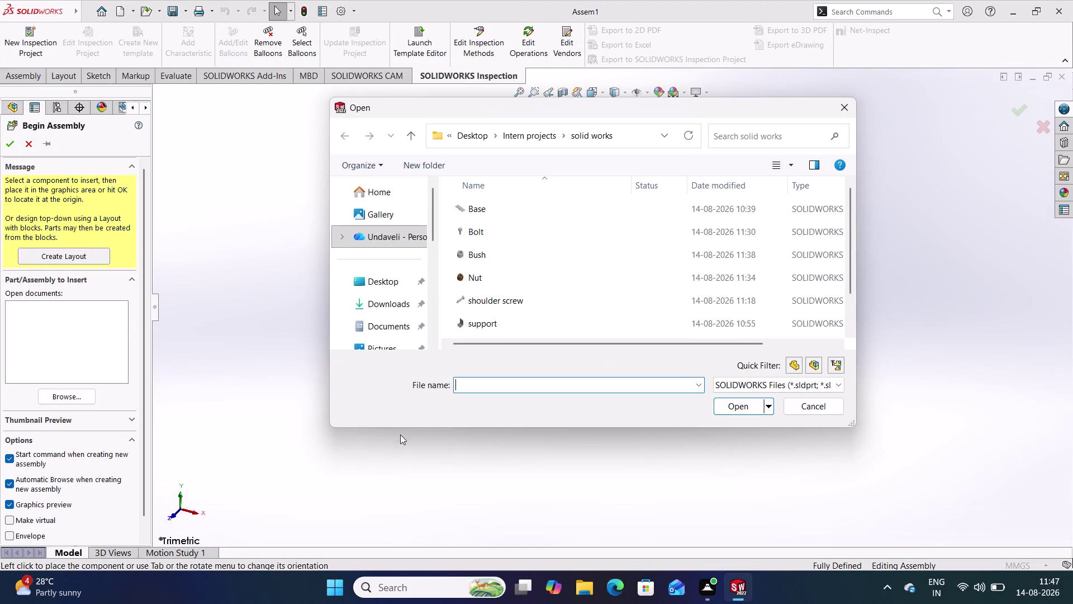
Insert Base.SLDPRT as the first component, fixed at the assembly origin.
click(505, 212)
click(737, 409)
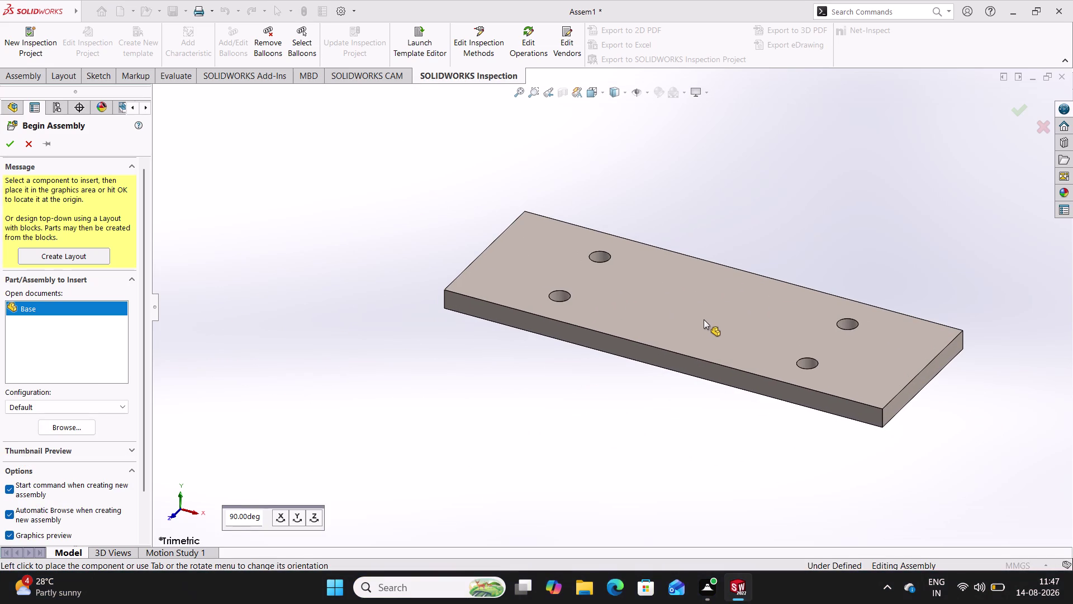
click(669, 308)
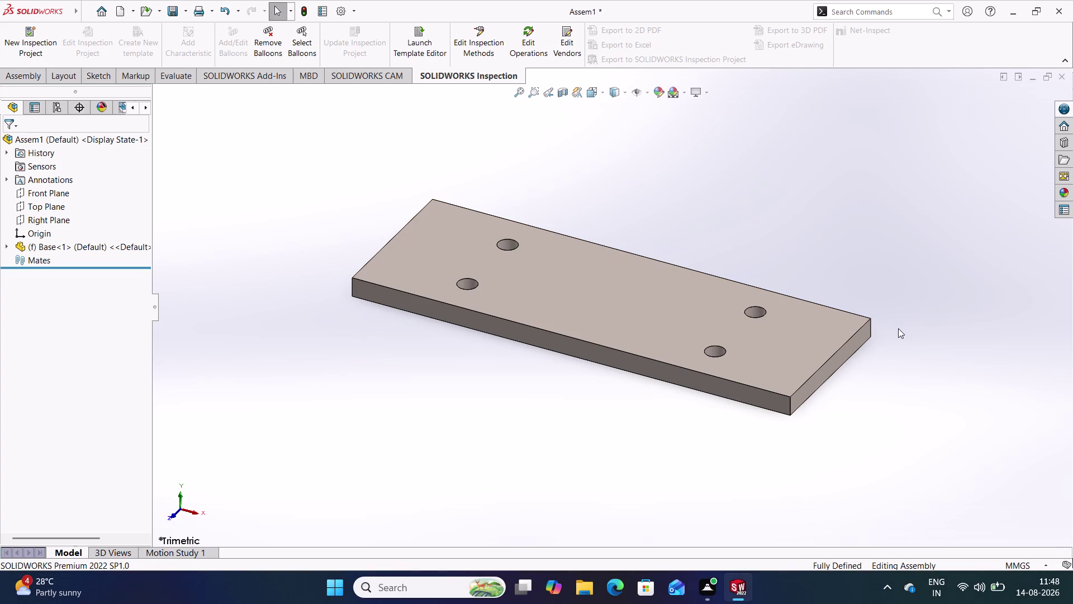
Change the Base plate from fixed to floating.
click(983, 526)
drag(1041, 119, 1008, 153)
right_click(538, 279)
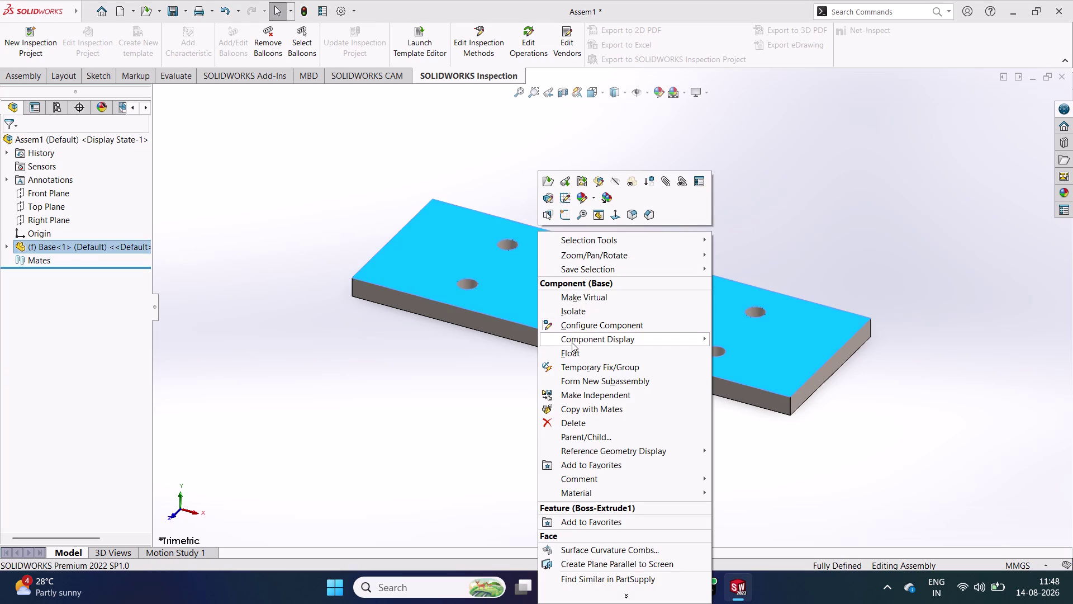
click(571, 352)
Orbit the plate to inspect it edge-on, face-on and from the side.
middle_drag(578, 310, 779, 253)
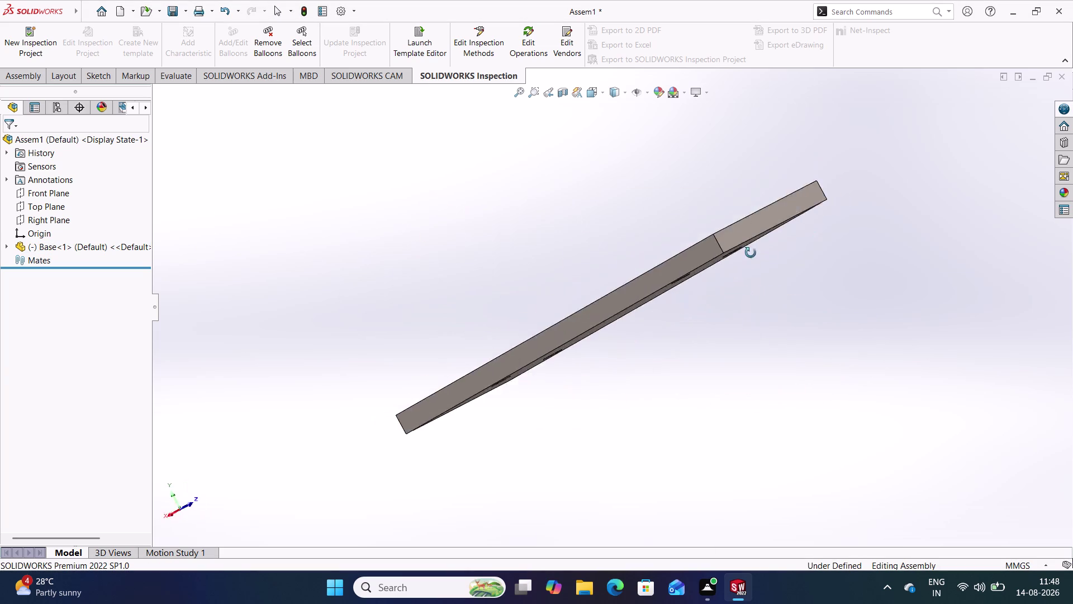
middle_drag(780, 253, 565, 291)
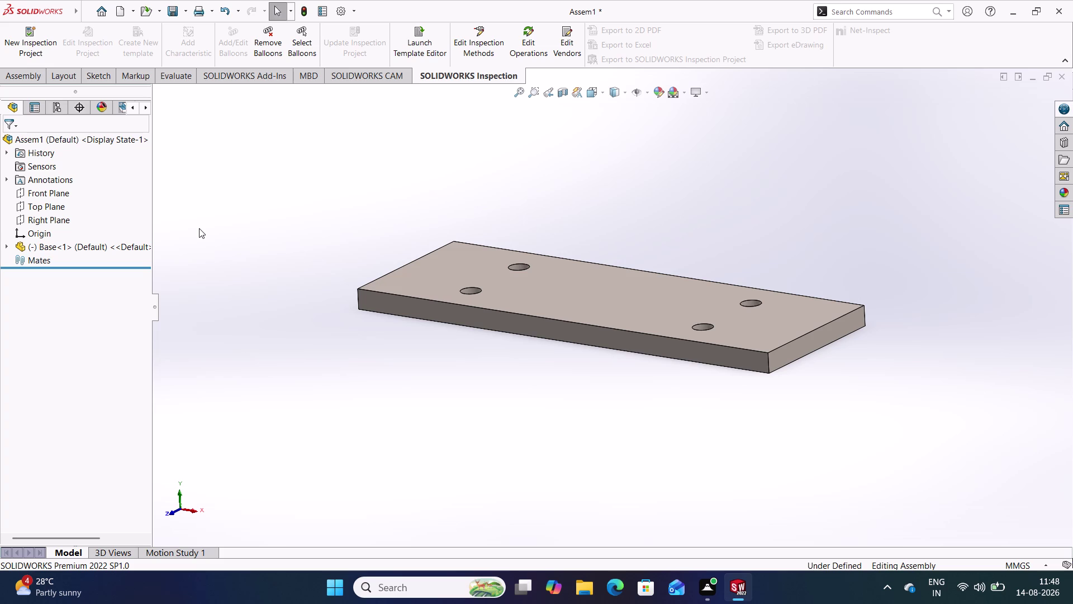
key(ctrl+7)
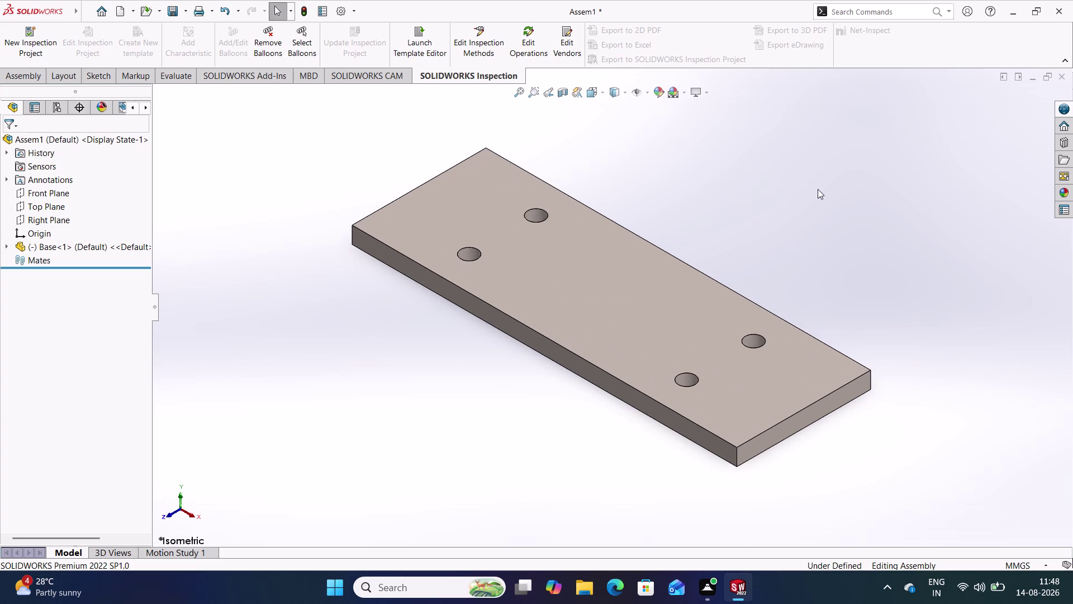
middle_drag(627, 323, 689, 33)
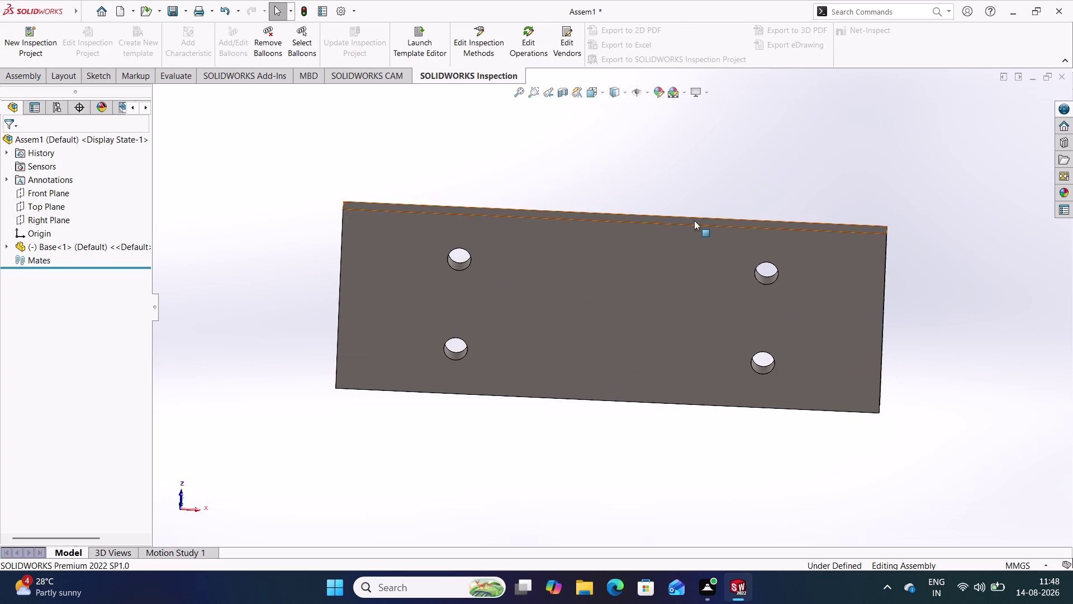
key(ctrl+7)
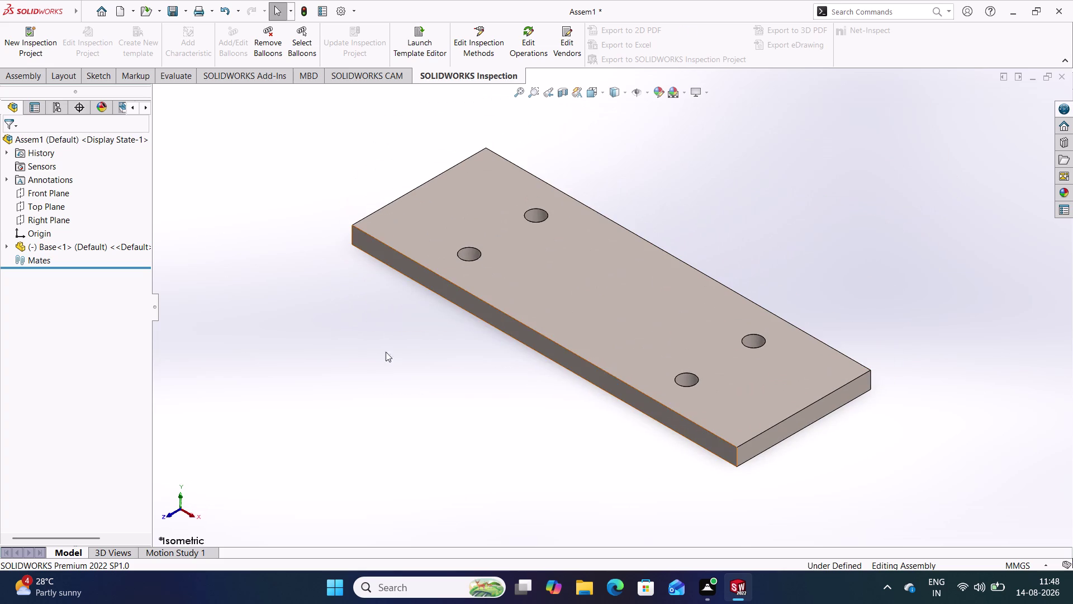
middle_drag(546, 297, 578, 270)
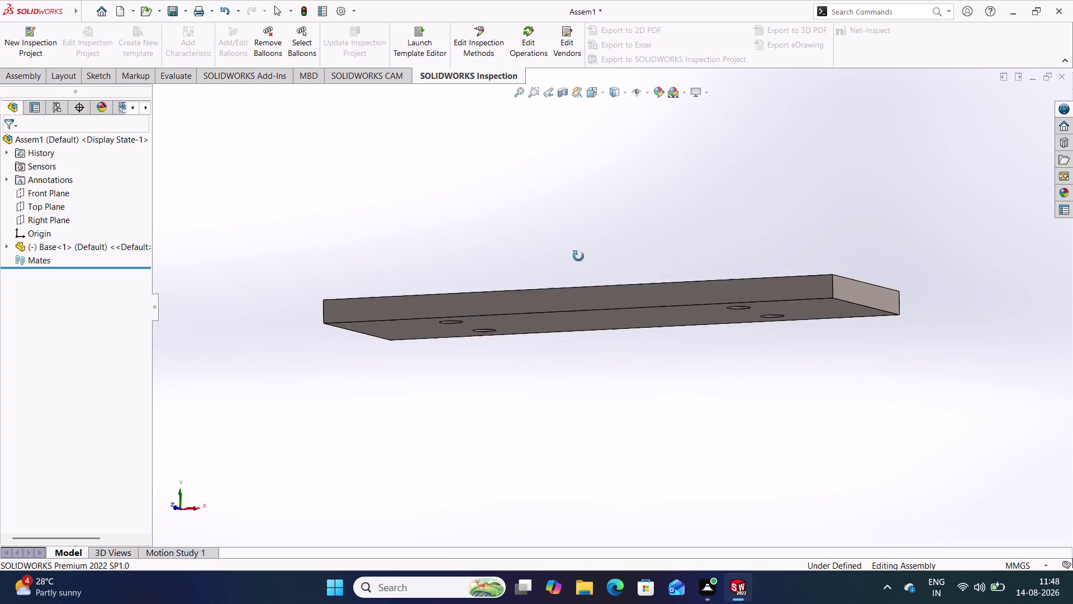
Drag the floating Base plate to a new spot and restore the isometric view.
middle_drag(579, 270, 499, 427)
middle_drag(590, 306, 620, 292)
drag(600, 305, 767, 248)
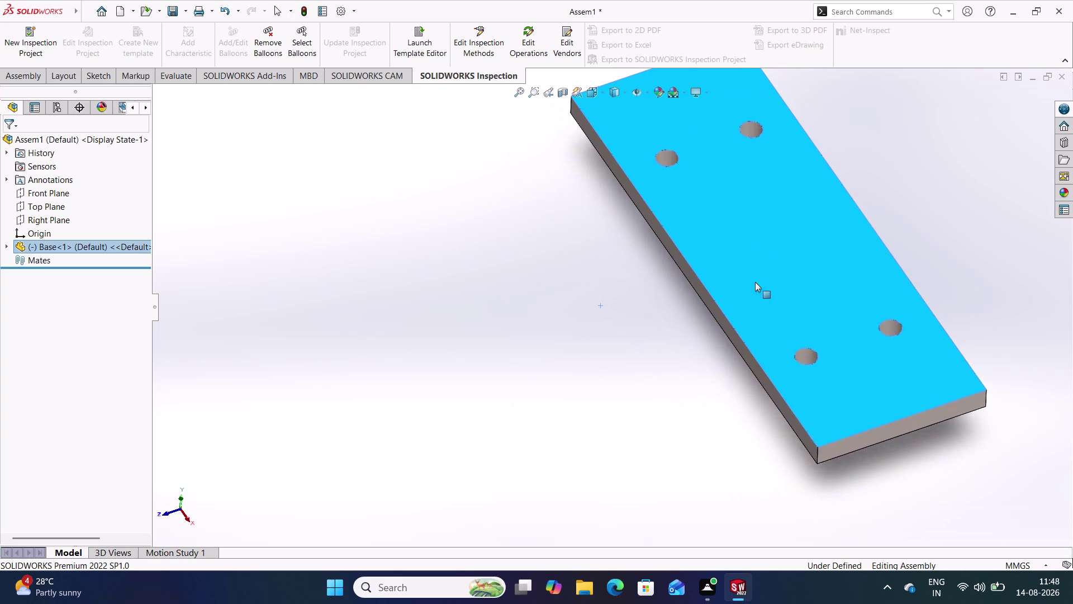
drag(767, 248, 747, 304)
click(453, 363)
key(ctrl+7)
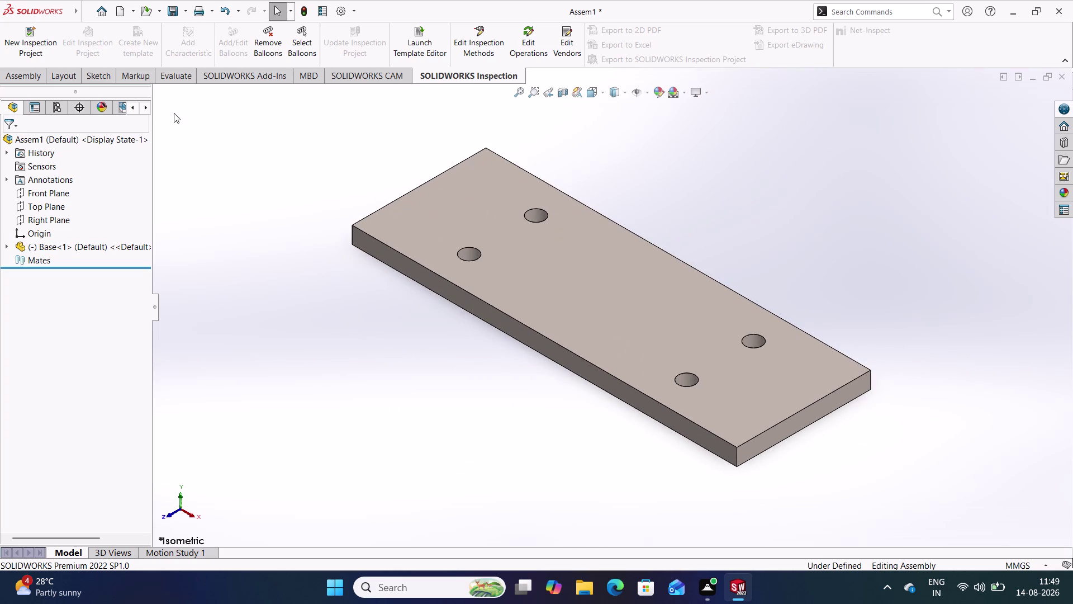
click(19, 77)
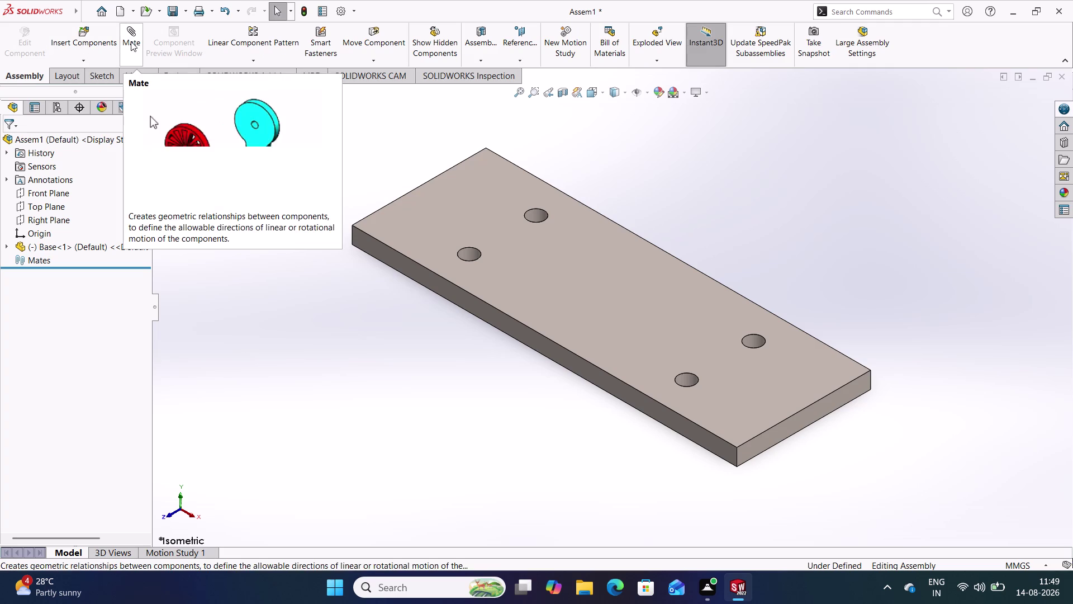
Mate the Base's Front Plane coincident with the assembly Front Plane.
click(130, 41)
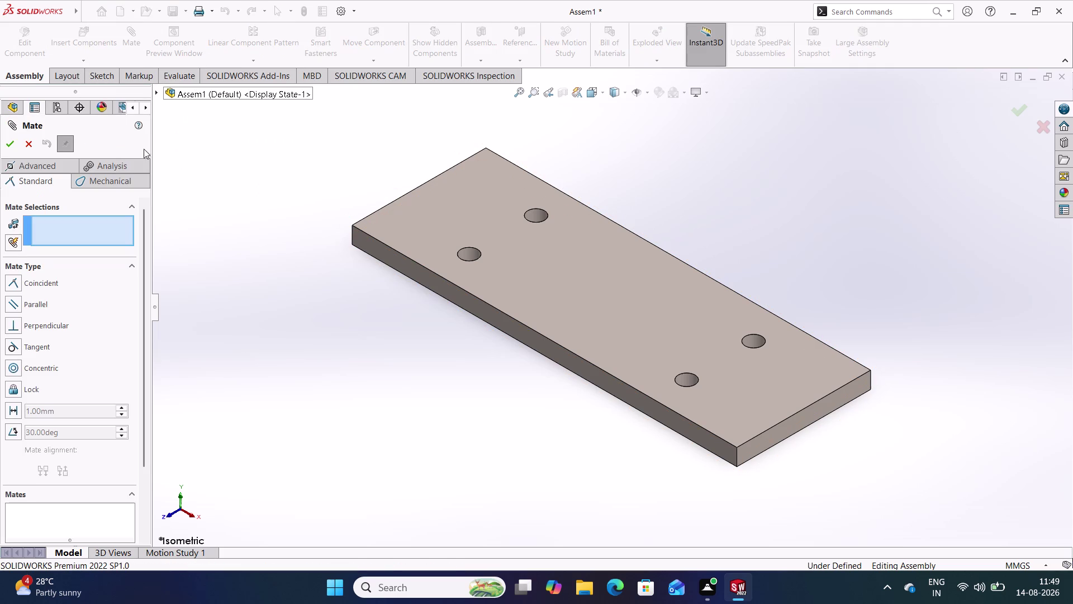
click(154, 90)
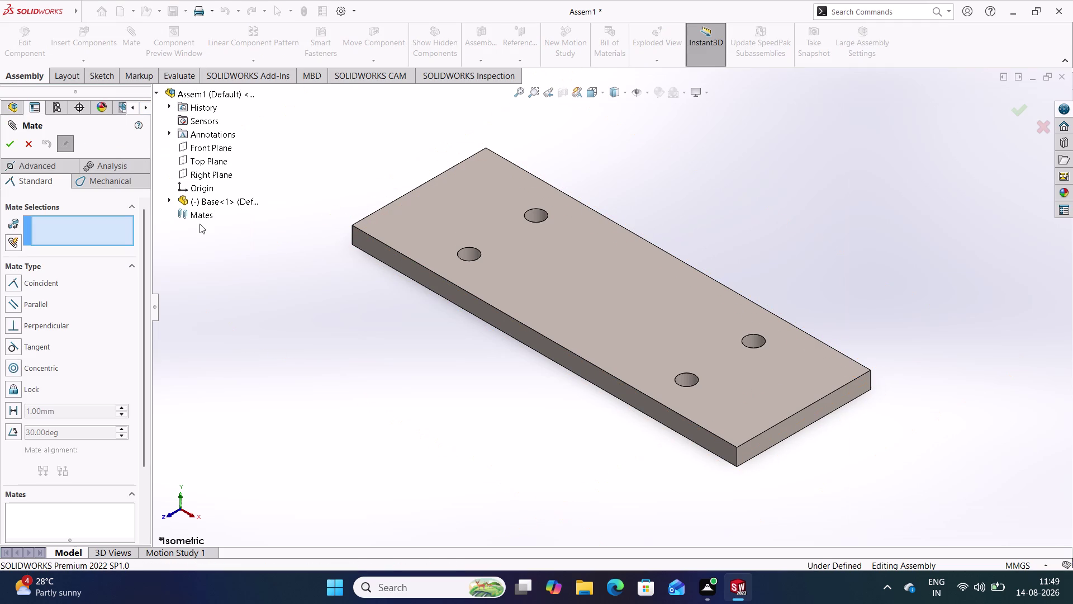
click(169, 199)
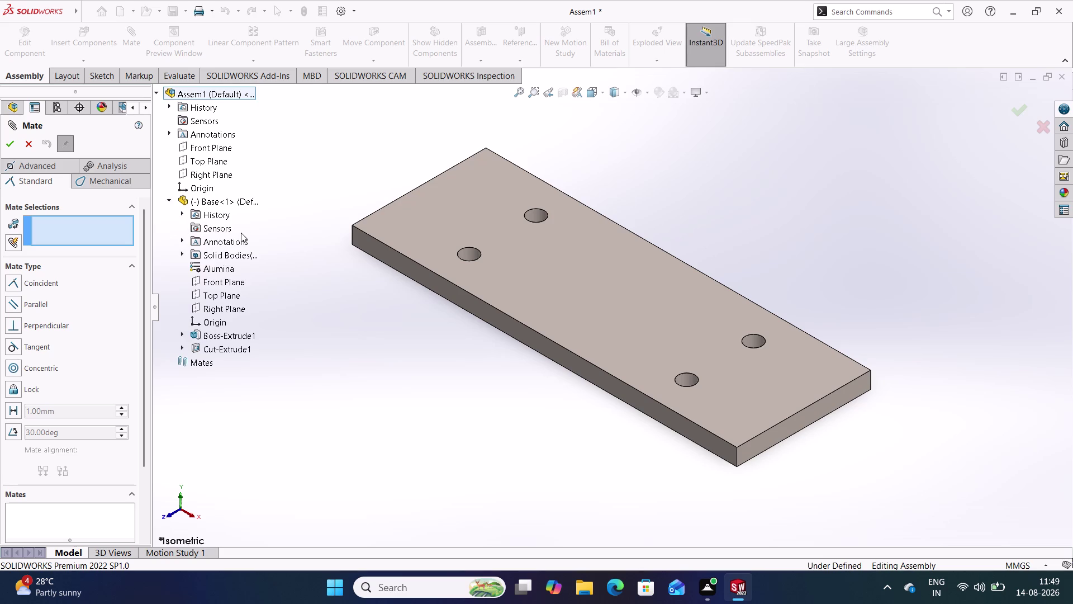
click(225, 279)
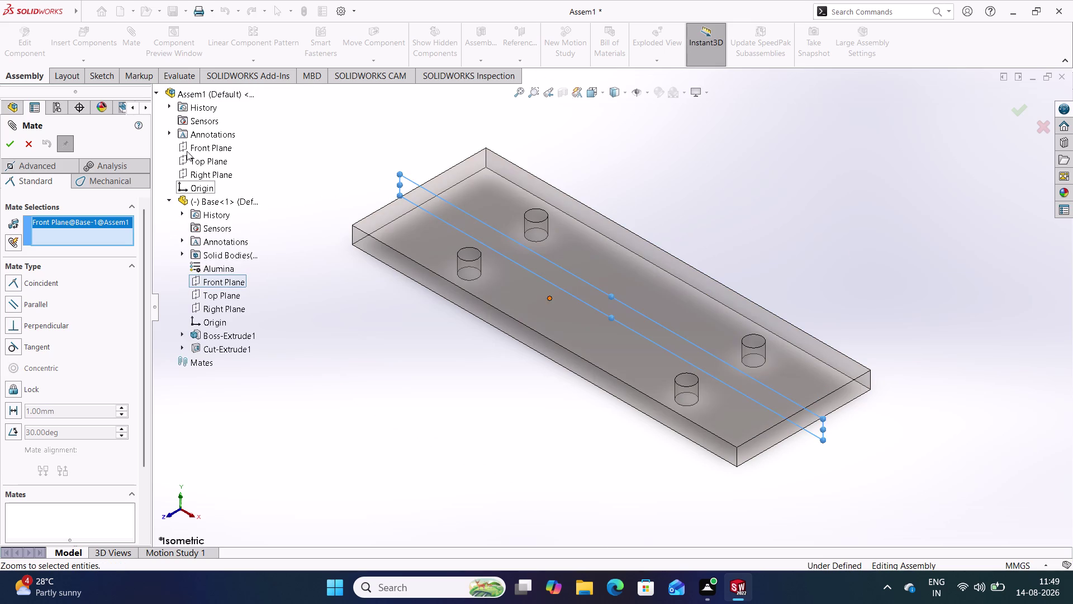
click(203, 147)
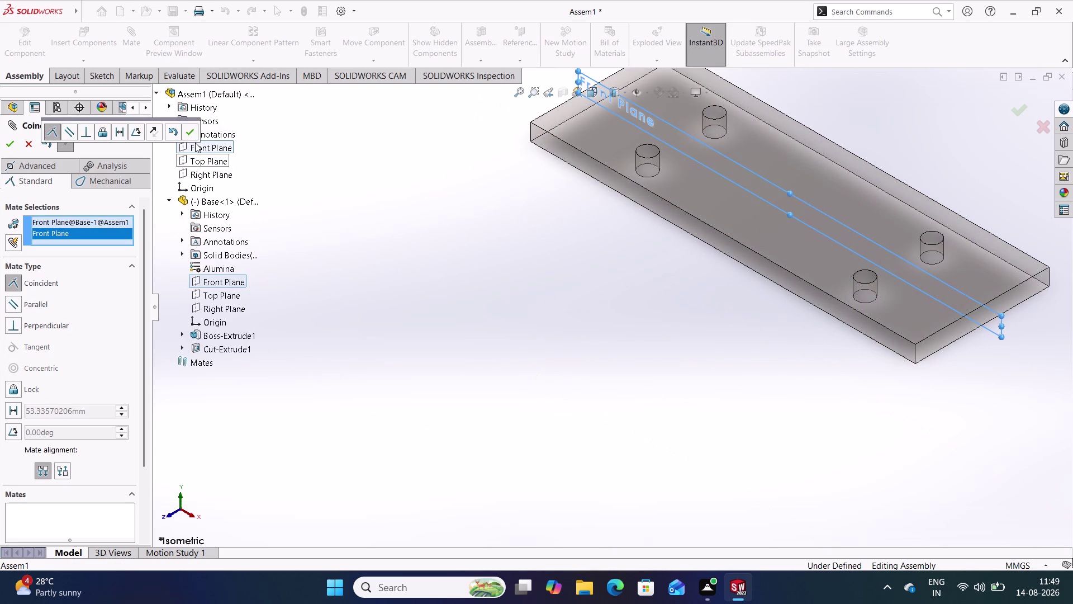
click(193, 135)
Mate the Base's Top Plane coincident with the assembly Top Plane.
click(212, 162)
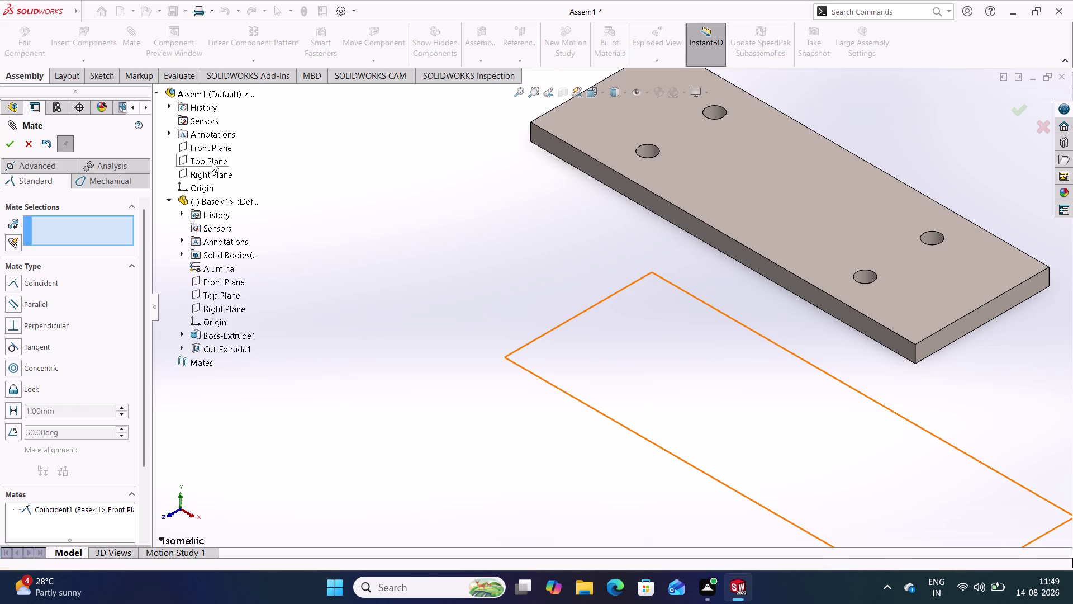
click(233, 295)
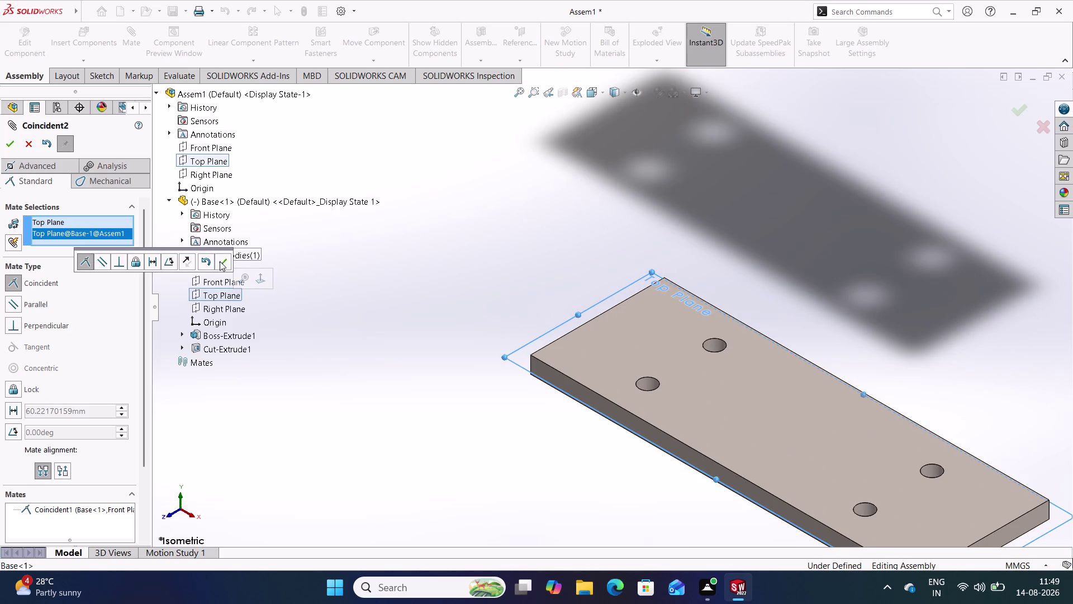
click(220, 260)
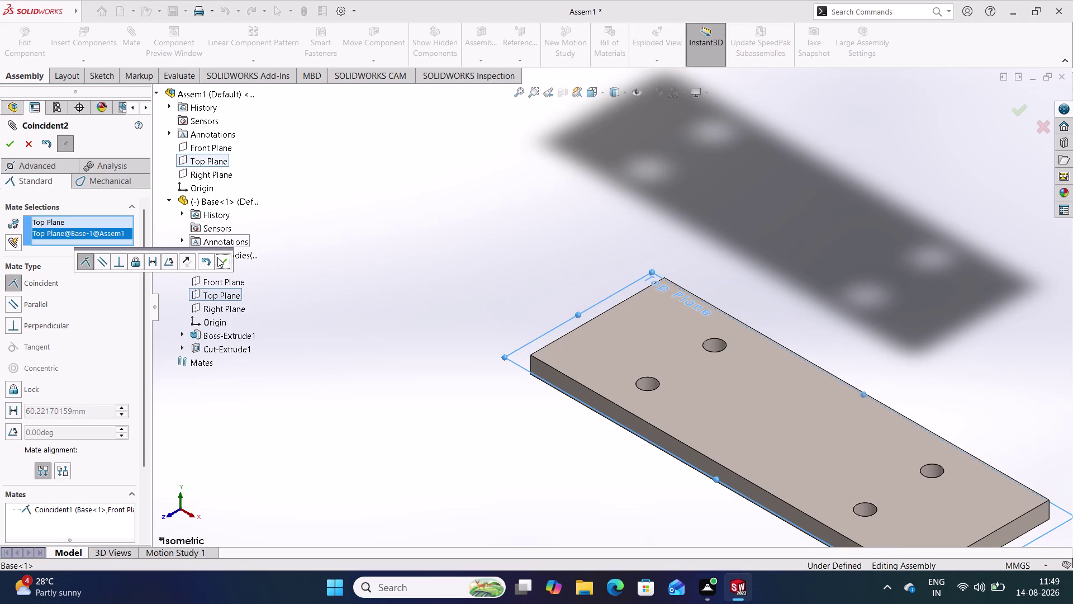
click(224, 256)
Mate the Base's Right Plane coincident with the assembly Right Plane.
click(202, 175)
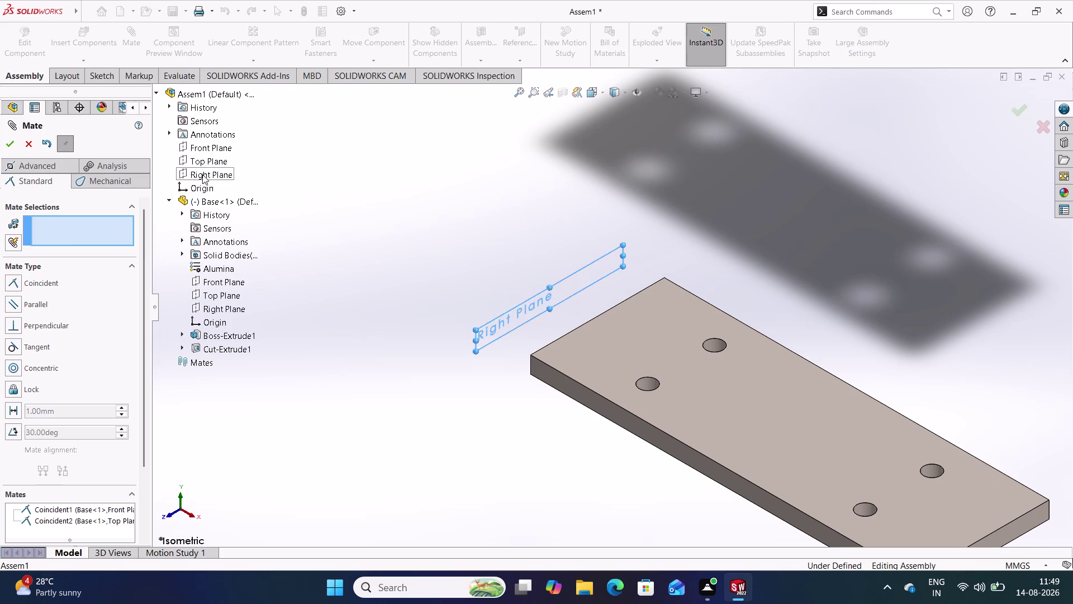
click(230, 303)
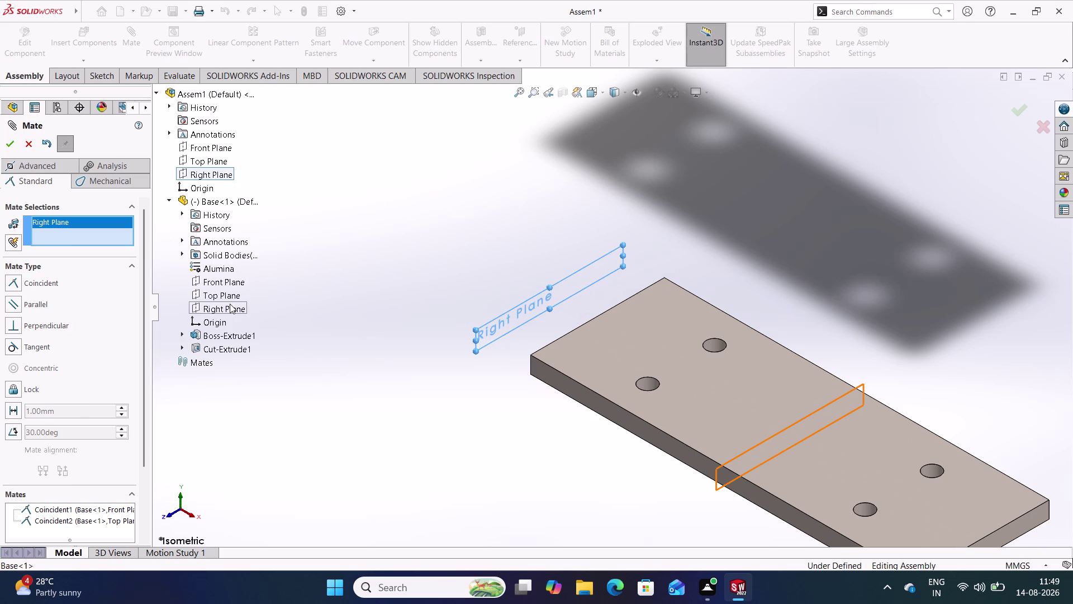
click(216, 271)
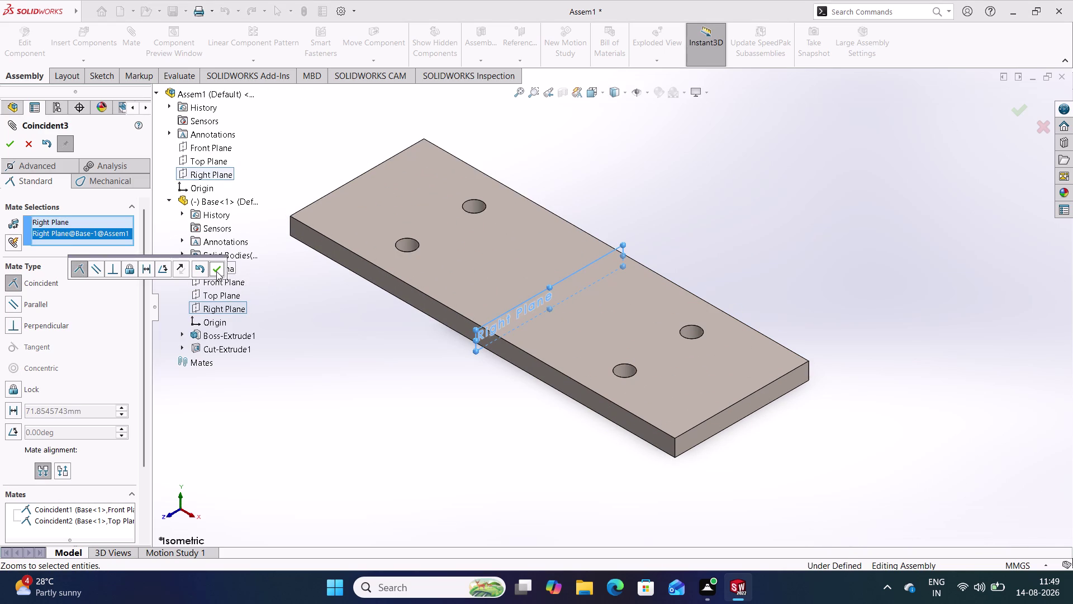
click(212, 271)
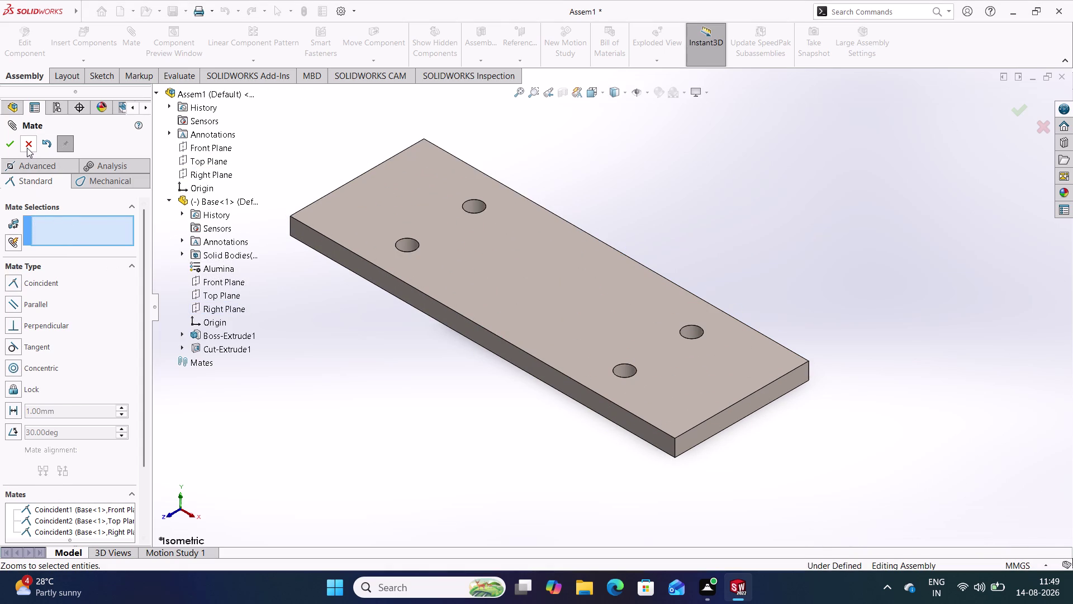
click(27, 147)
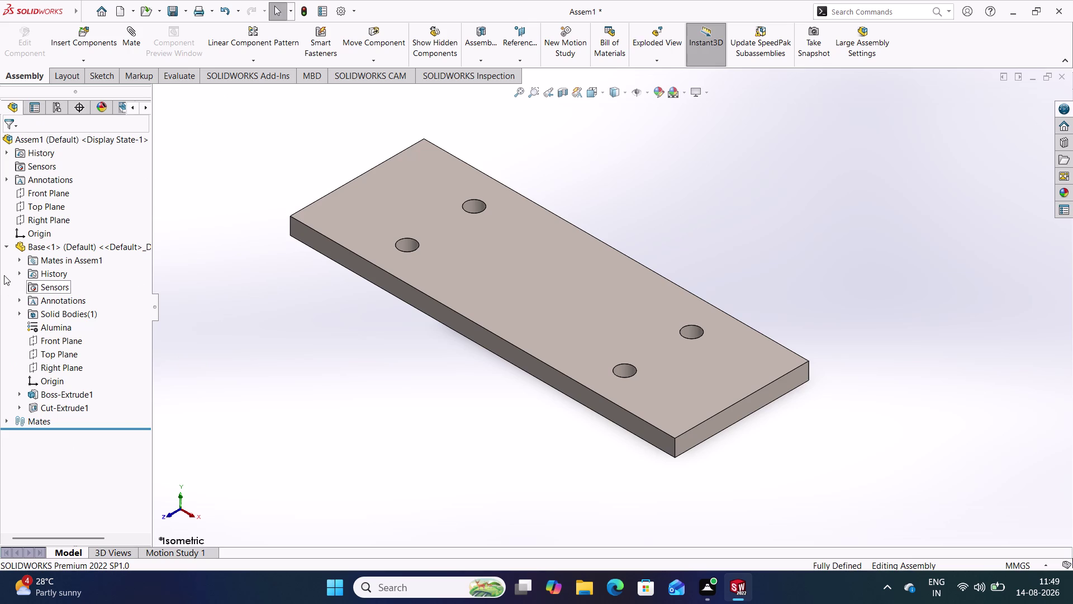
click(5, 244)
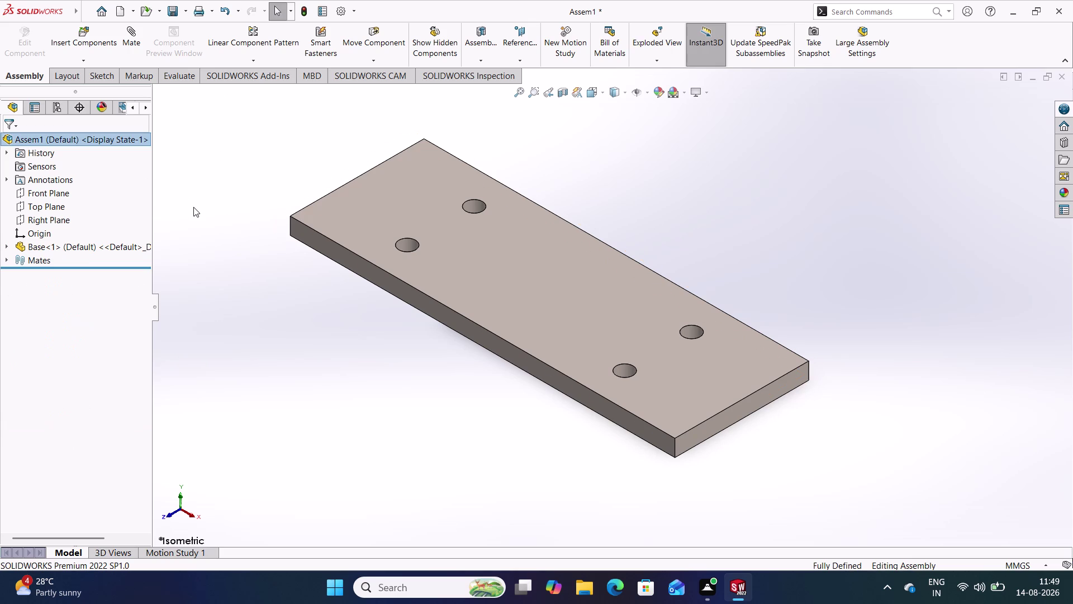
Insert the support bracket part, reoriented, beside the Base plate.
click(76, 39)
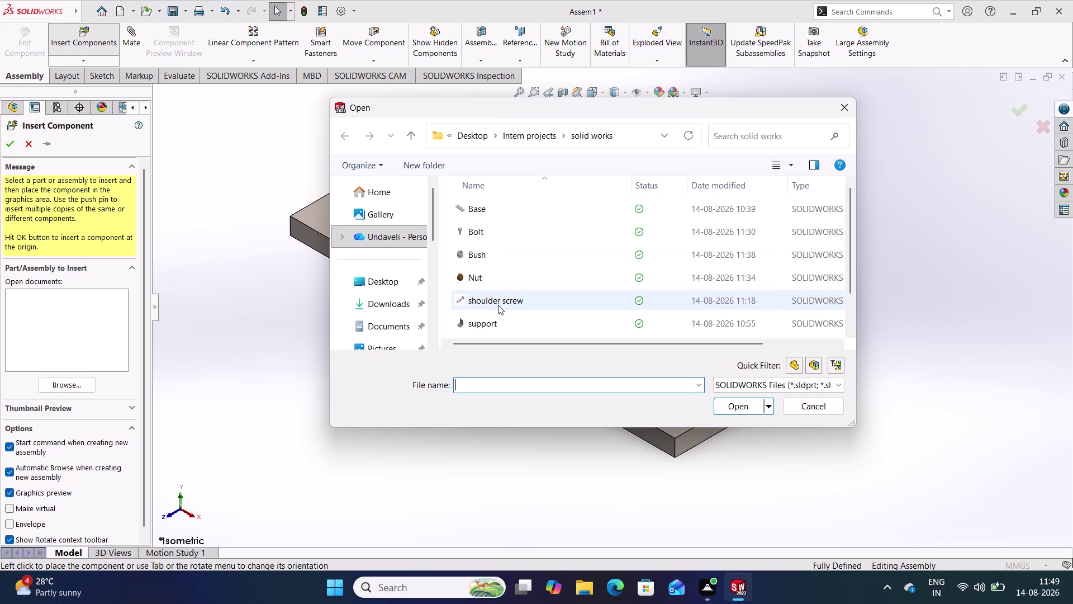
click(493, 320)
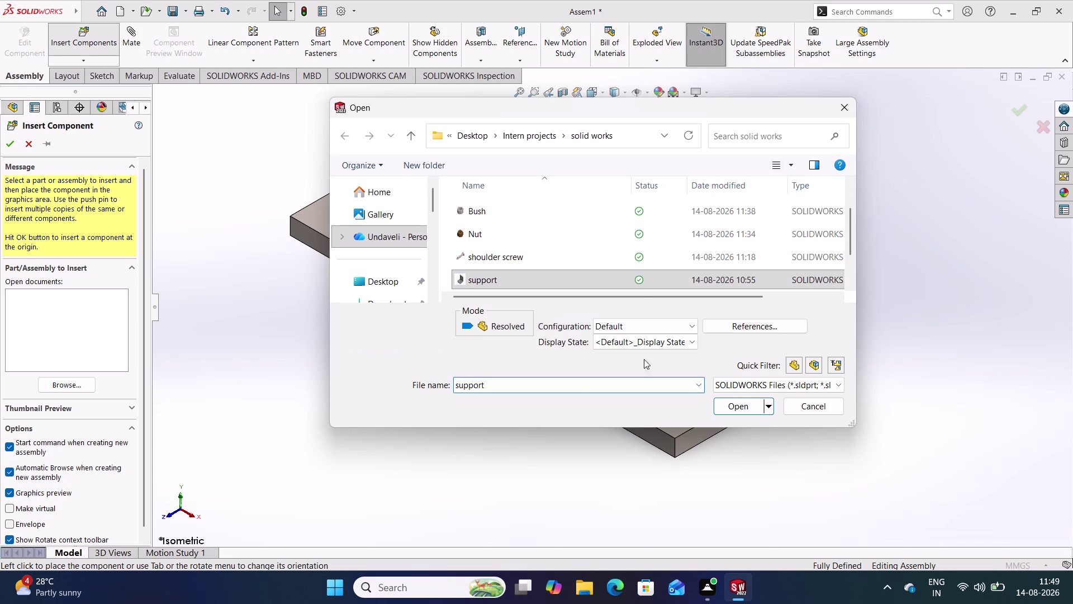
click(727, 404)
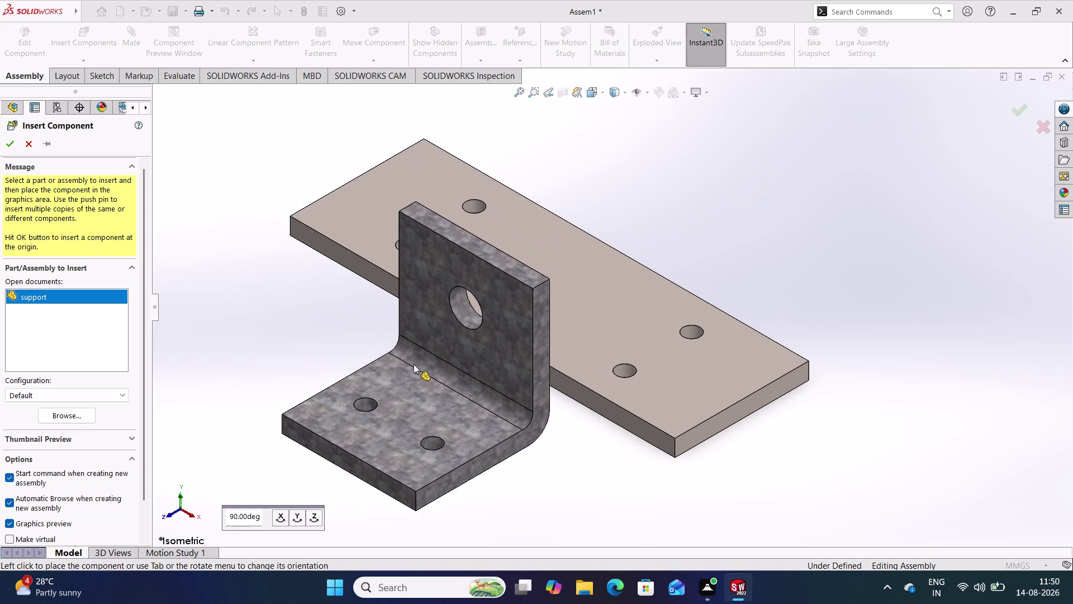
click(297, 516)
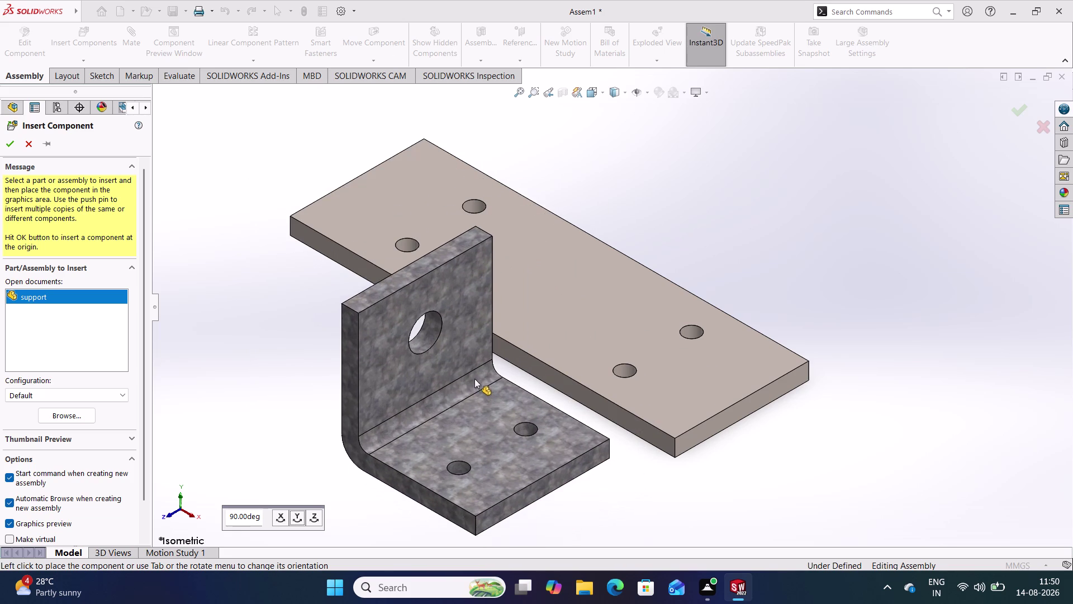
click(470, 370)
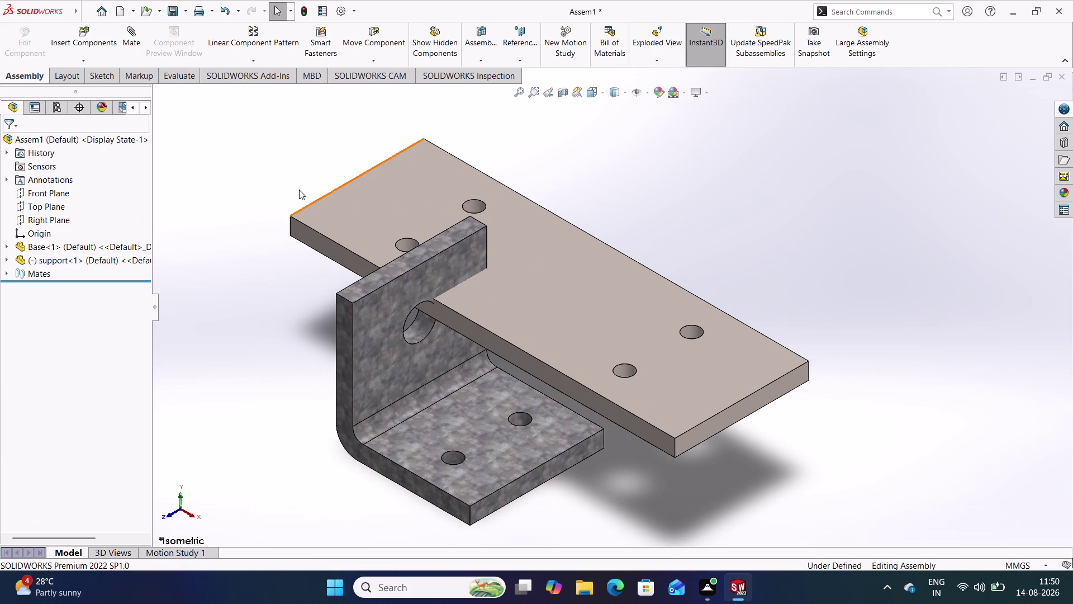
Drag the support bracket up over one end of the Base plate.
click(238, 147)
drag(398, 376, 394, 356)
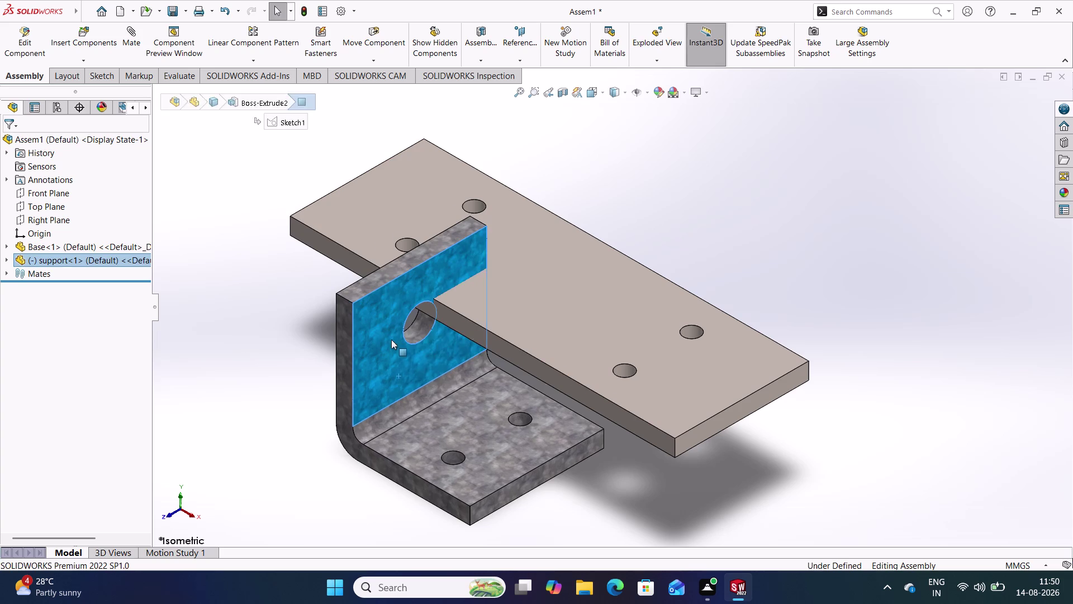
drag(394, 356, 329, 375)
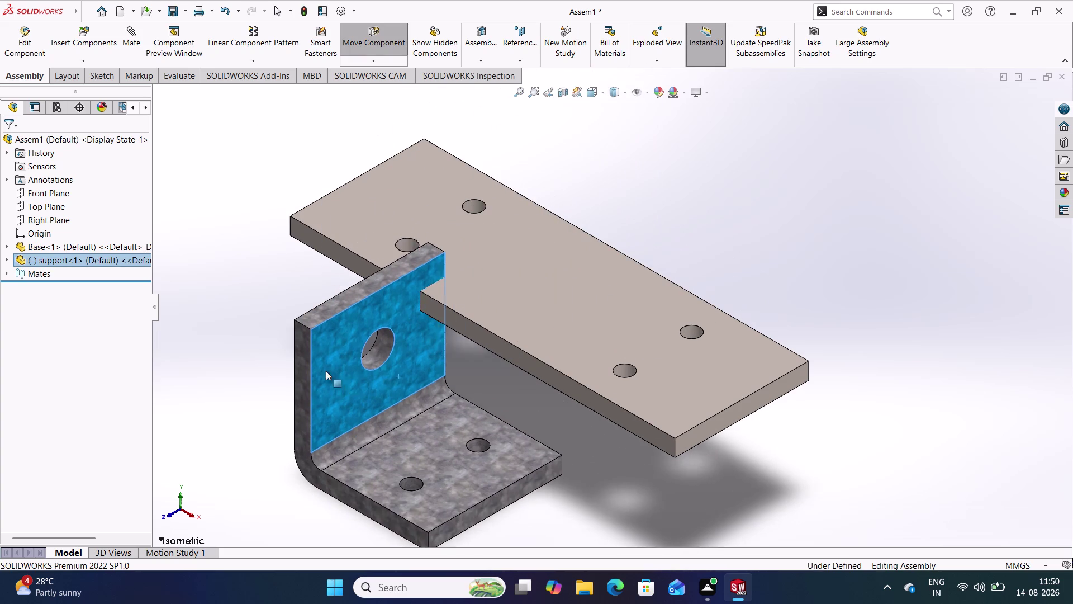
drag(330, 375, 258, 308)
drag(430, 377, 428, 386)
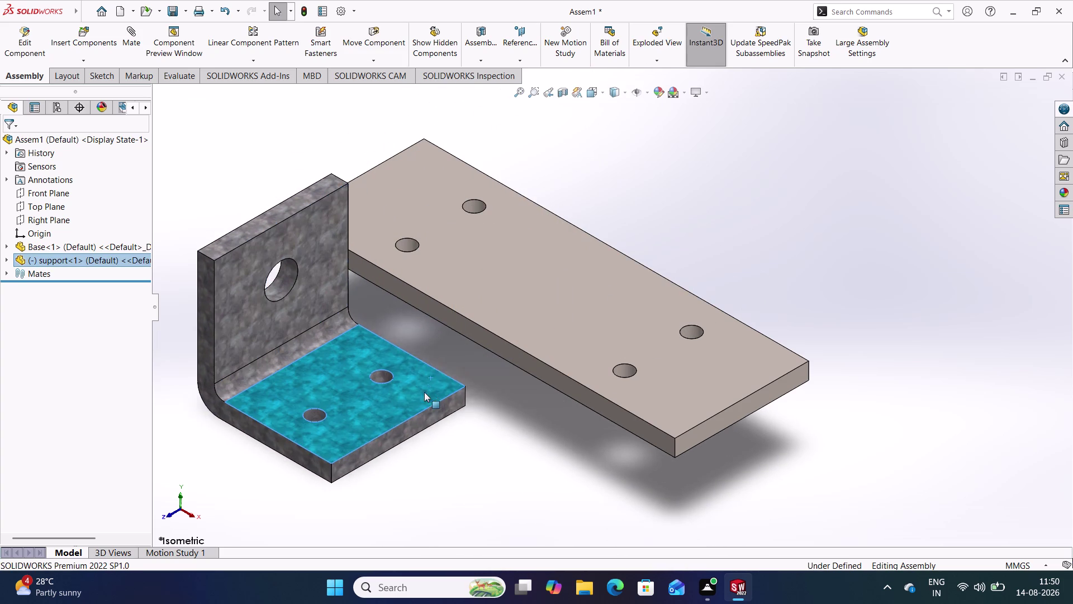
drag(428, 385, 425, 271)
click(437, 400)
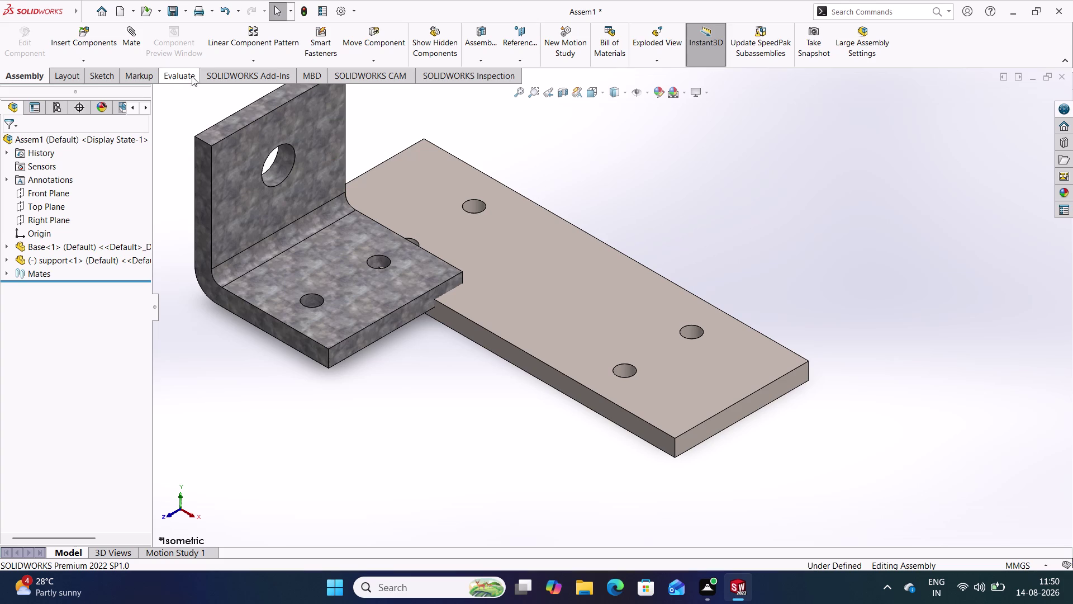
click(139, 44)
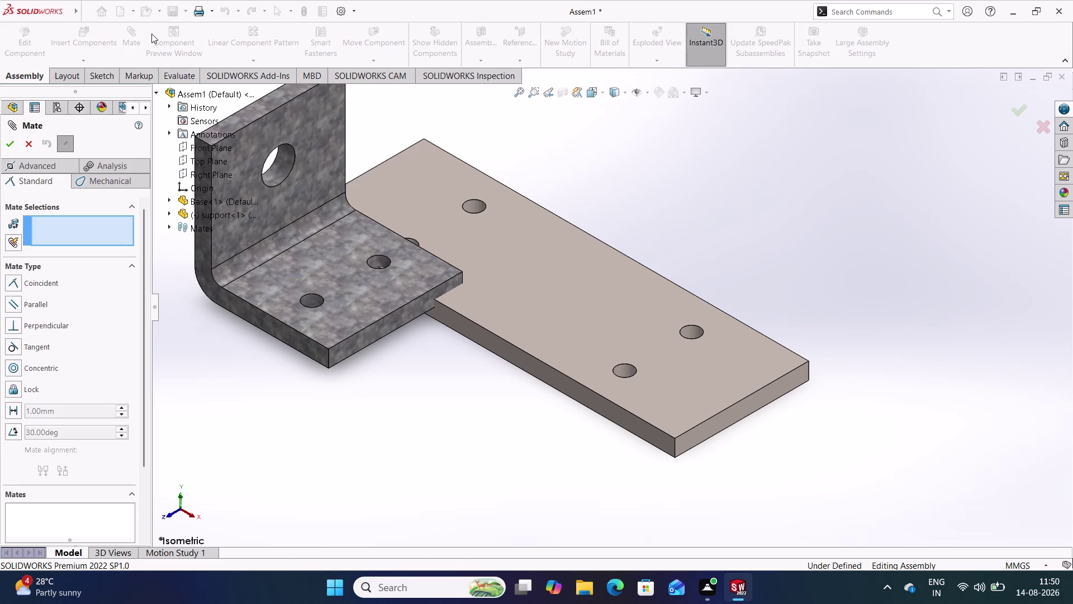
Add two concentric mates between the bracket holes and the base plate holes.
click(376, 258)
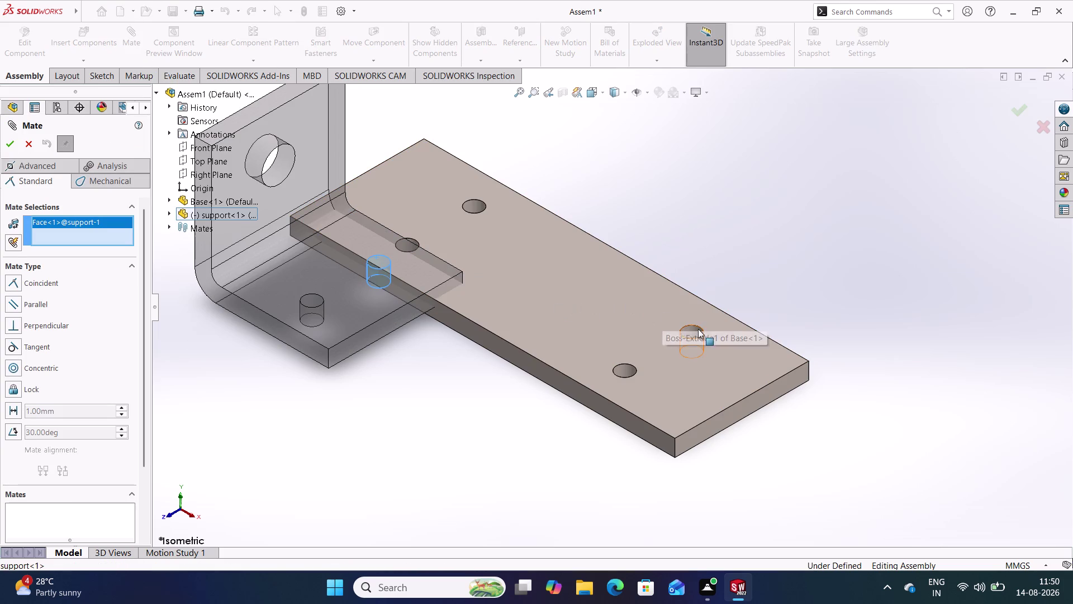
click(698, 332)
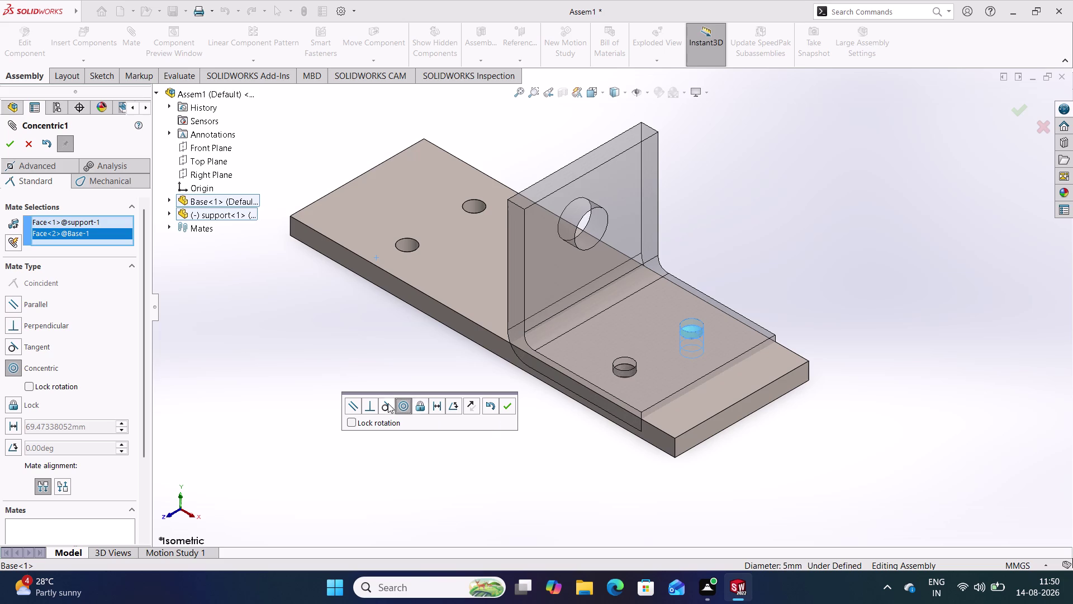
click(506, 407)
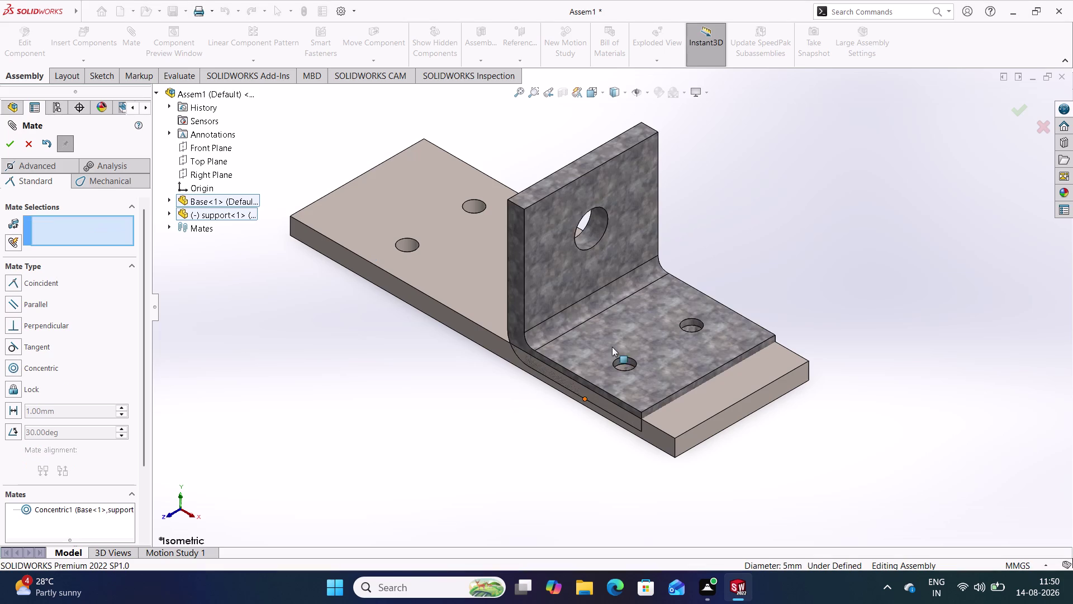
drag(543, 303, 487, 177)
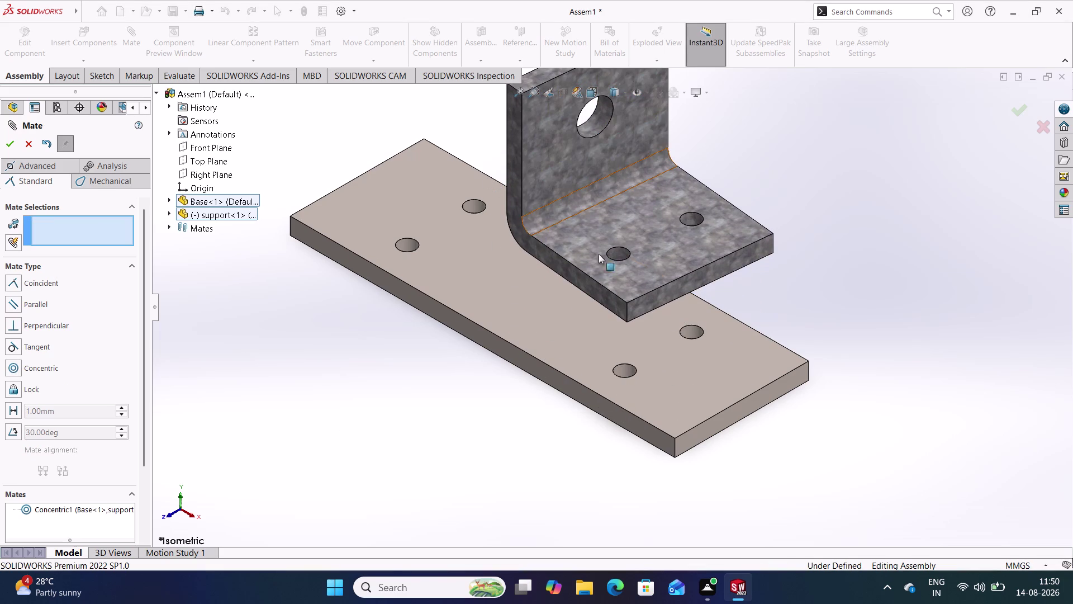
click(620, 257)
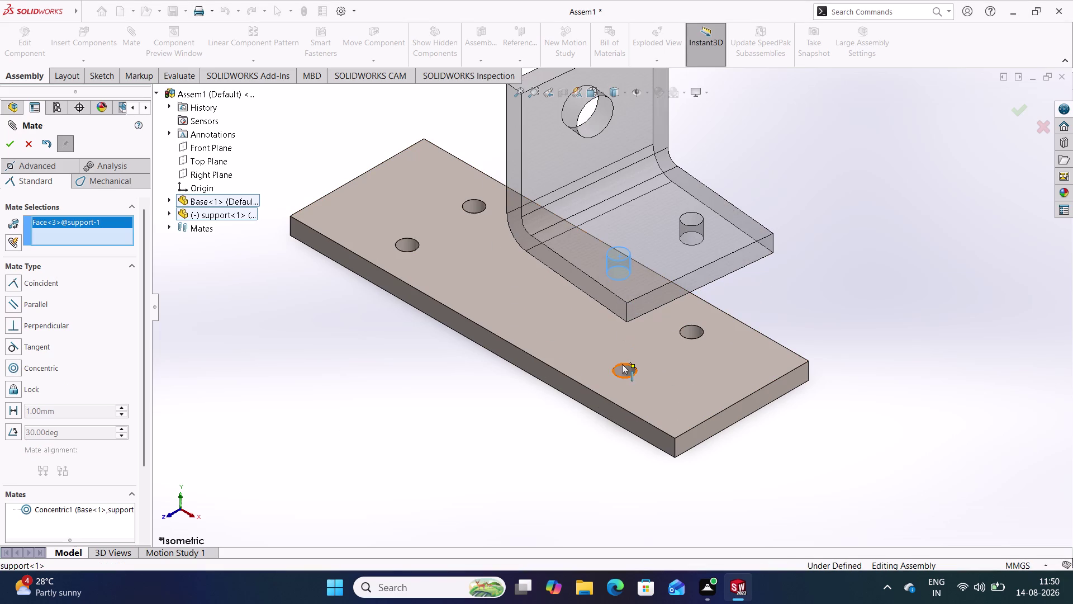
click(624, 371)
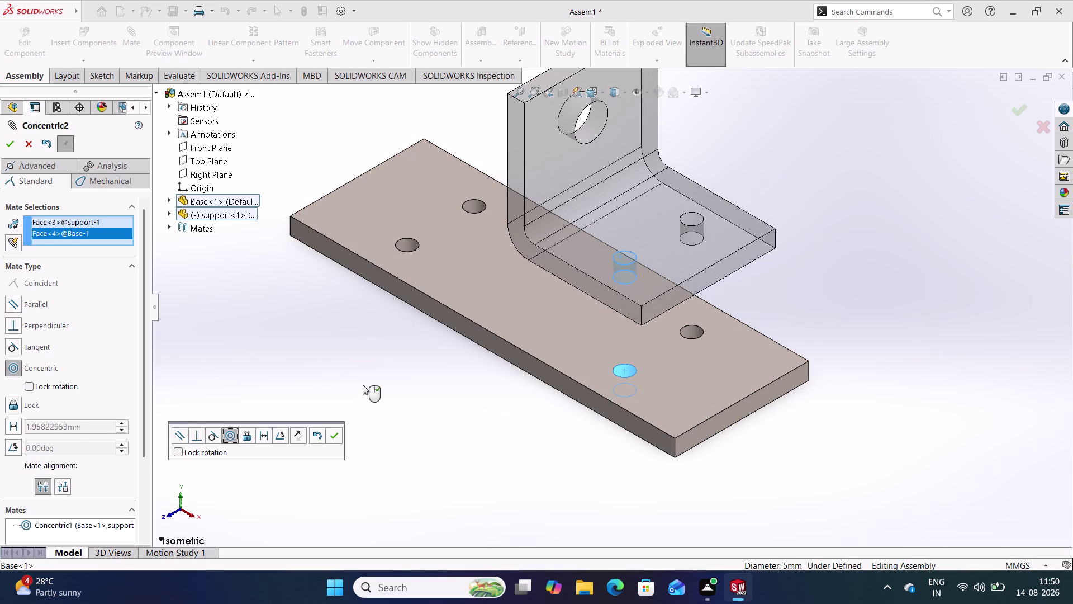
click(336, 433)
click(405, 408)
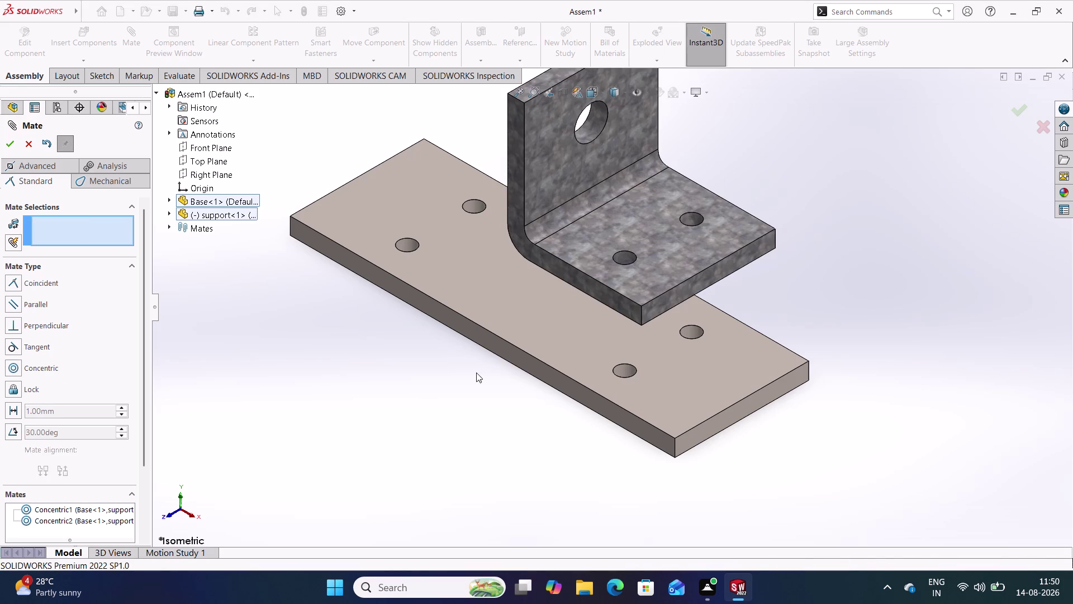
Mate the bracket's bottom face coincident with the base plate's top face.
middle_drag(476, 372, 539, 203)
click(580, 298)
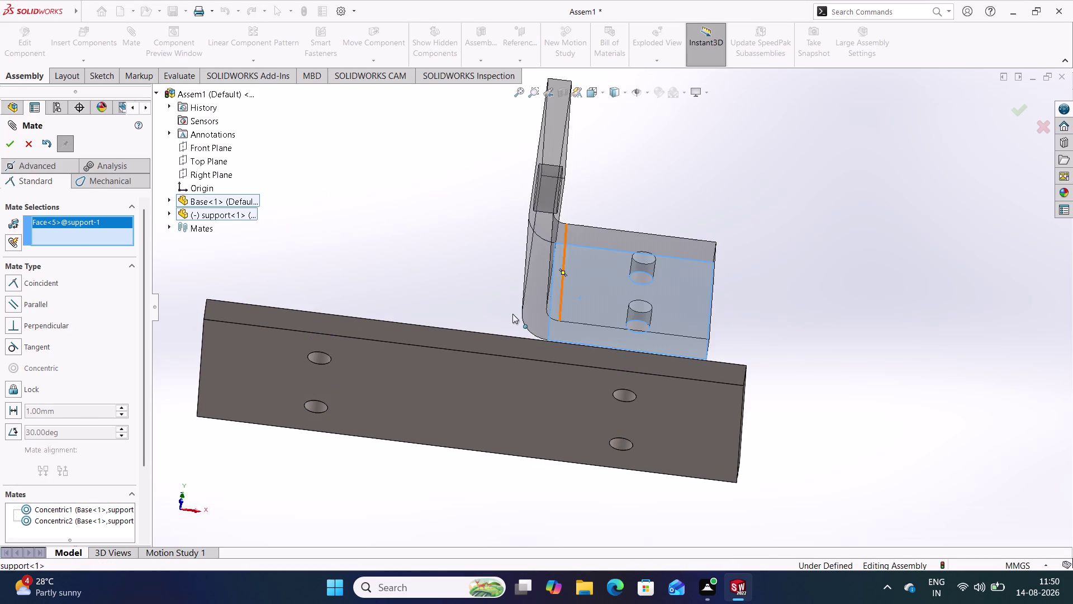
middle_drag(460, 253, 427, 421)
scroll(down, 3)
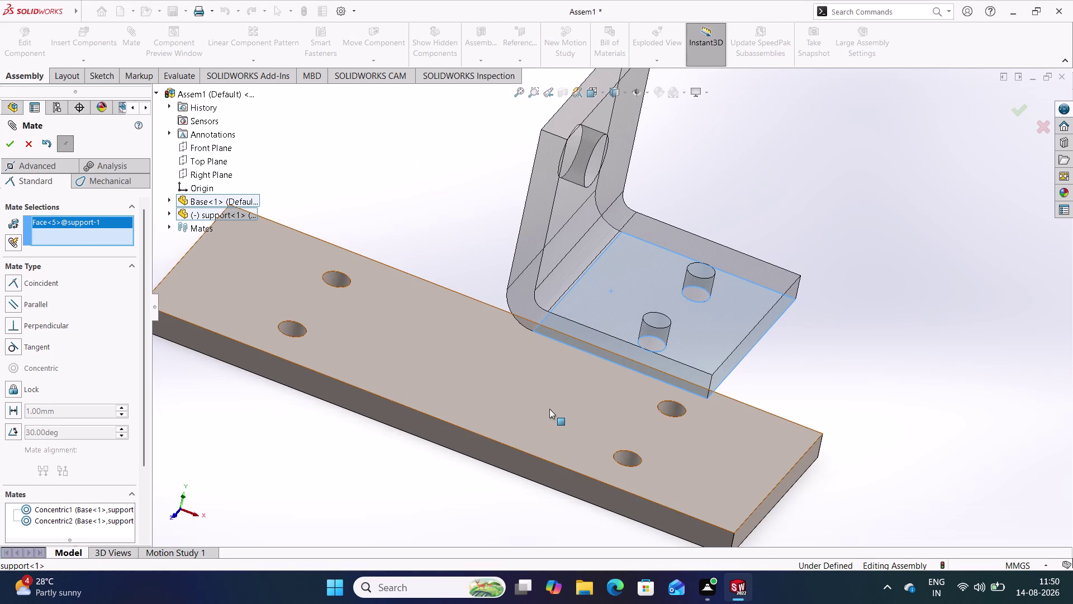
click(579, 410)
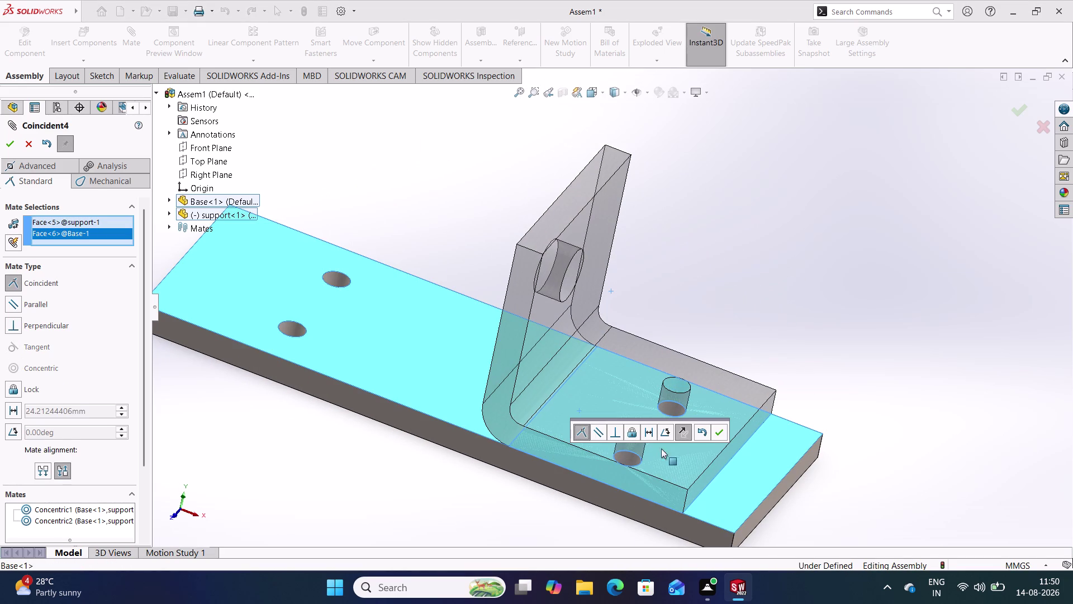
click(721, 433)
middle_drag(443, 465, 424, 484)
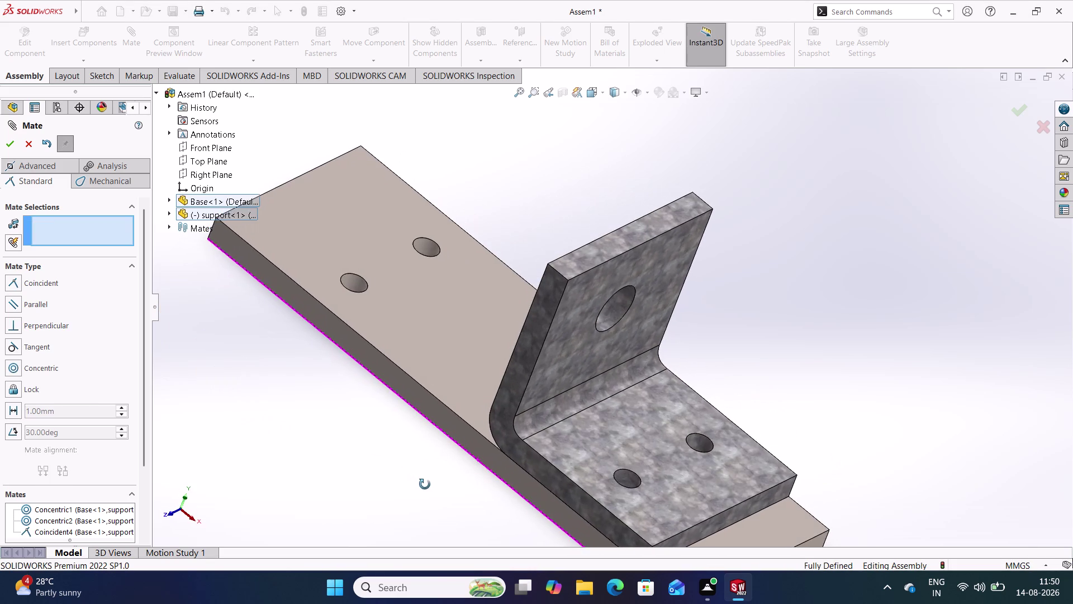
middle_drag(425, 484, 425, 483)
scroll(up, 3)
middle_drag(480, 467, 514, 484)
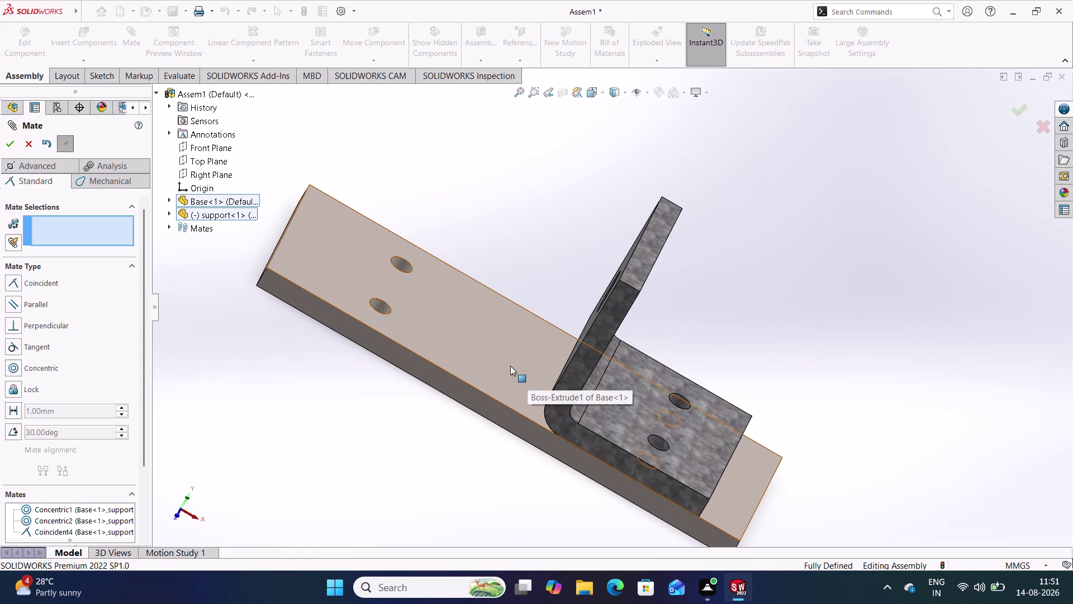
click(215, 281)
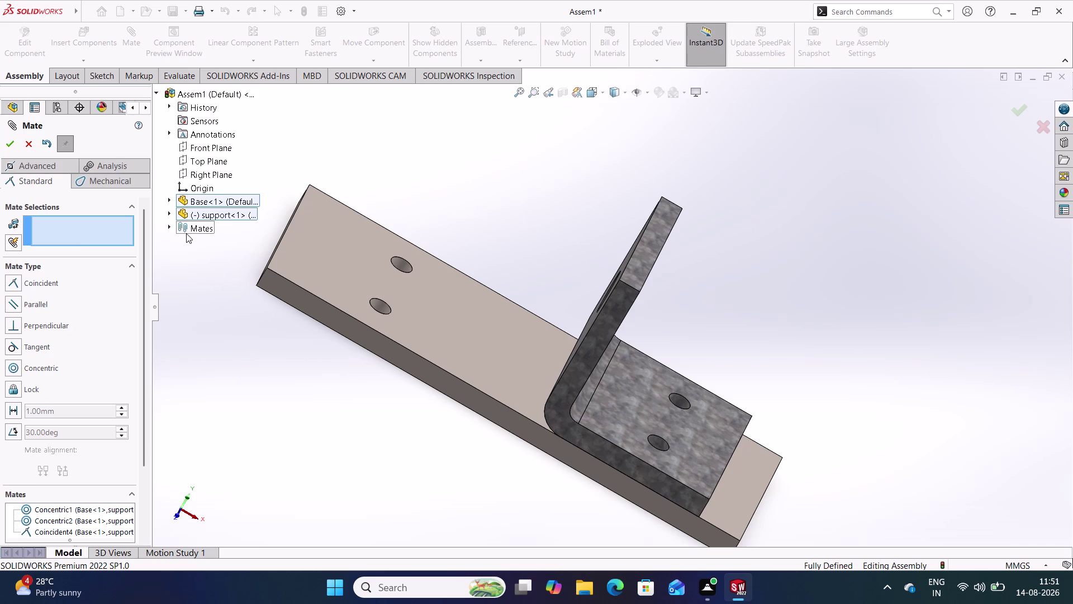
click(26, 147)
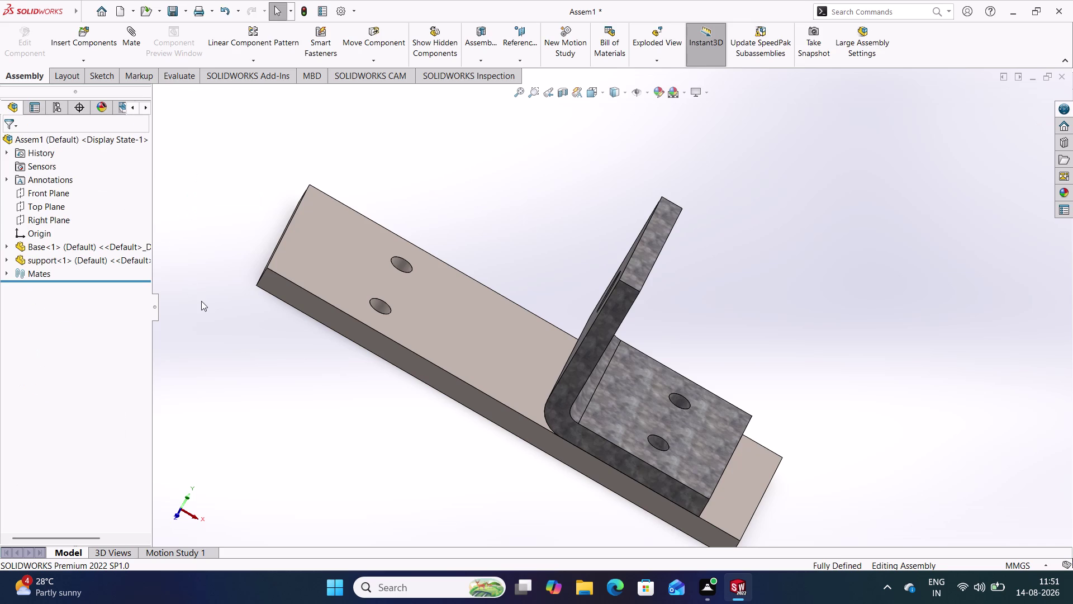
Mirror support<1> about the Right Plane to create MirrorComponent1.
click(201, 301)
middle_drag(297, 374, 262, 364)
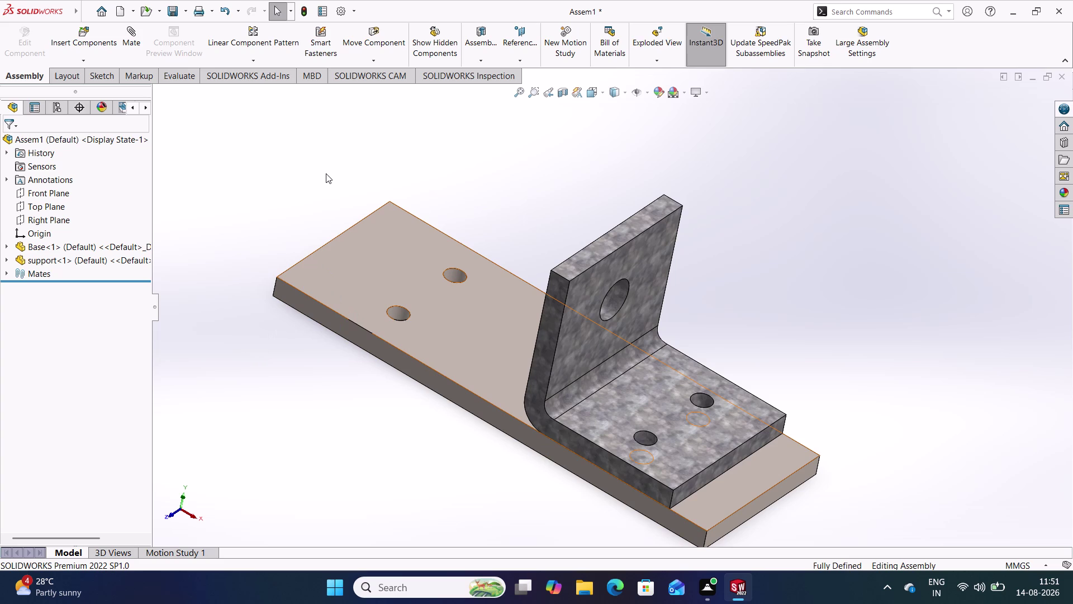
click(253, 63)
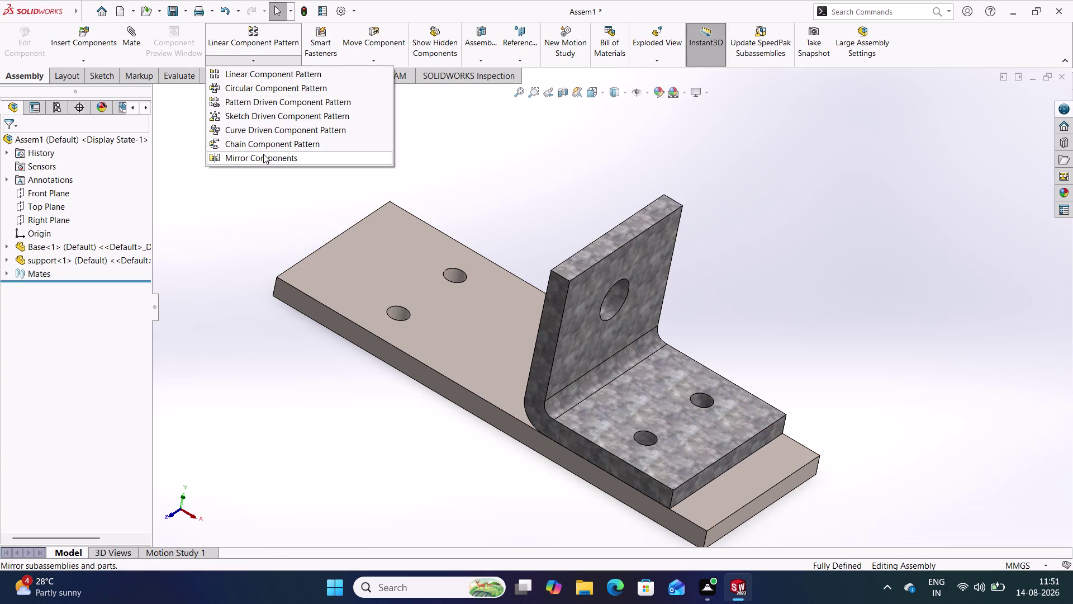
click(264, 157)
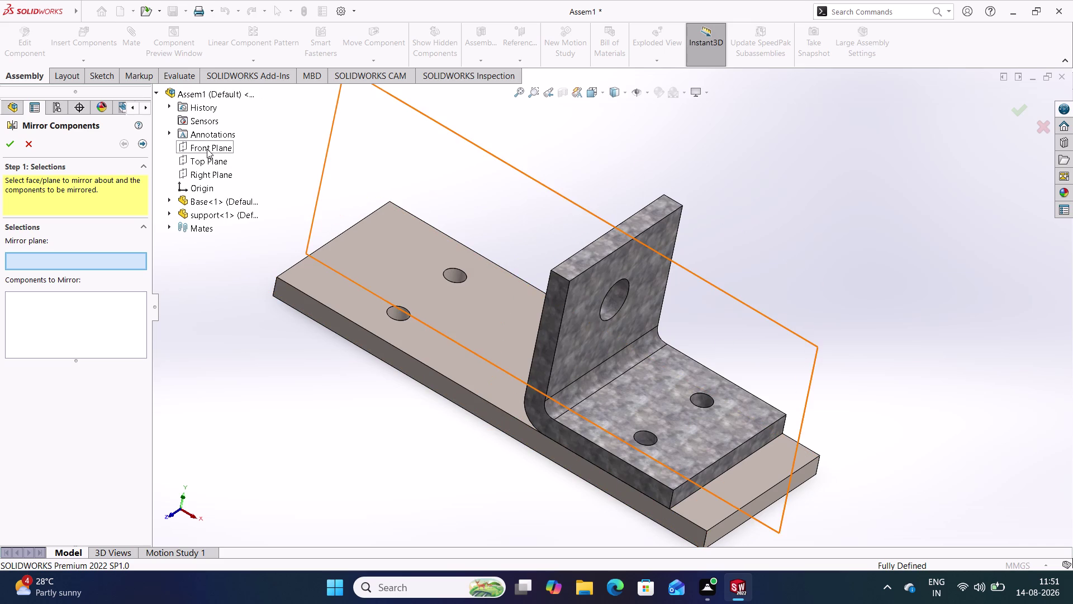
click(212, 171)
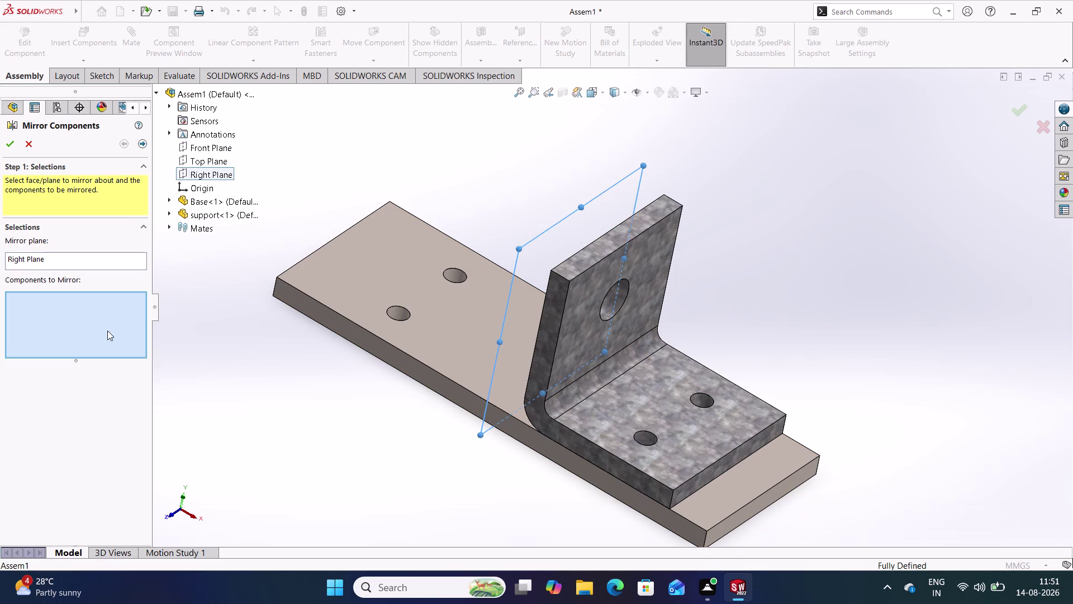
click(107, 330)
click(208, 212)
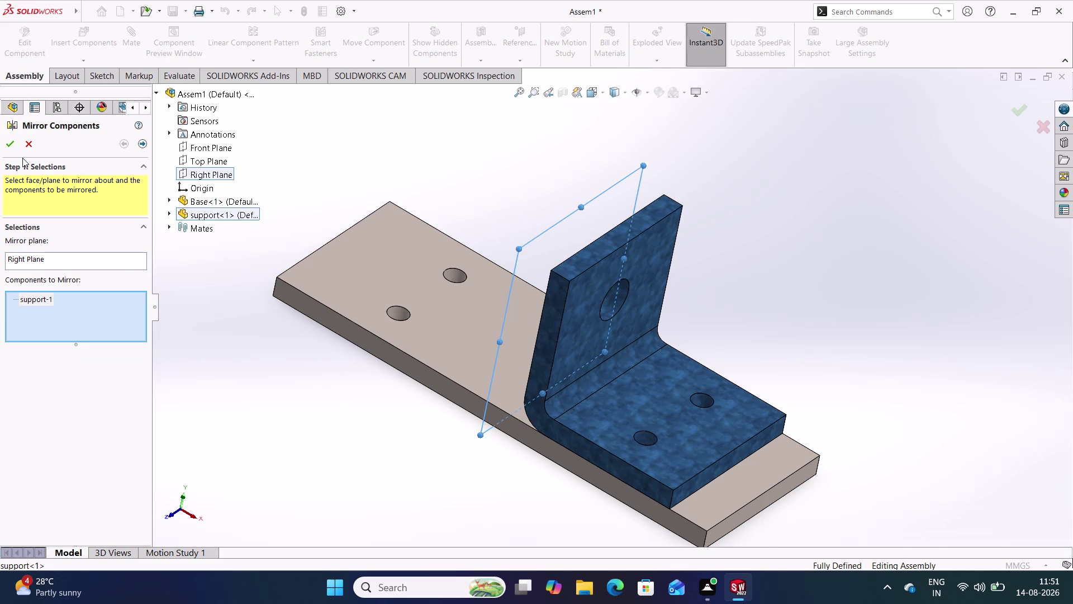
click(145, 142)
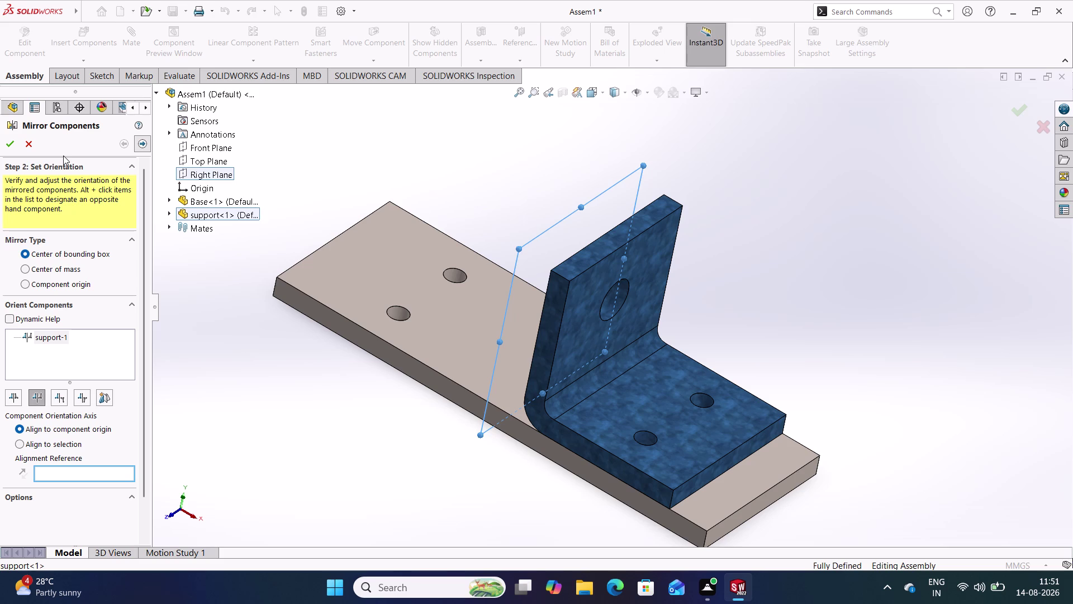
click(10, 143)
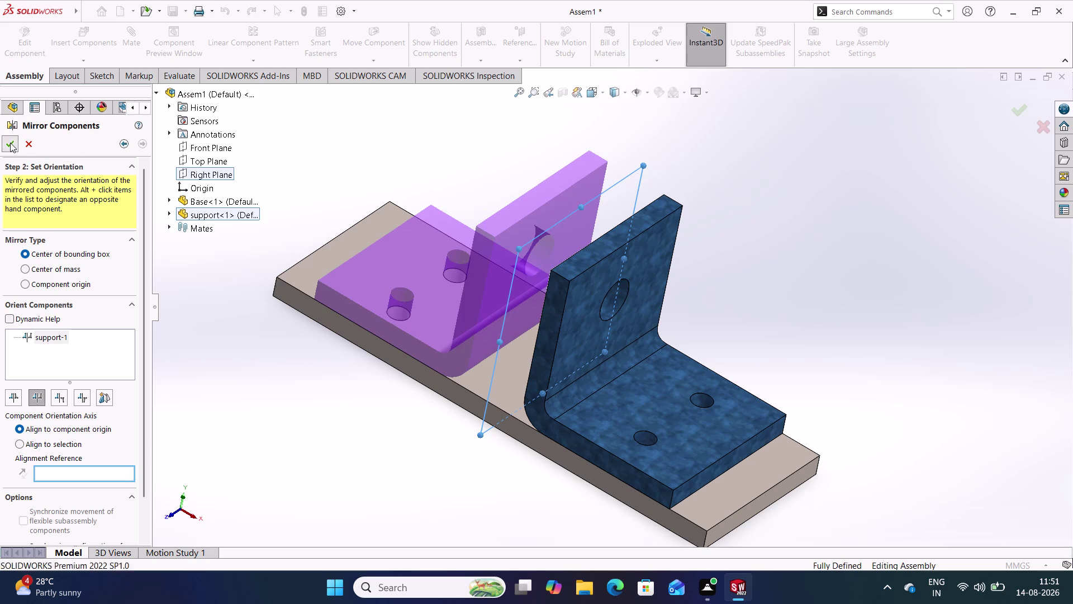
click(265, 182)
Expand the mirror feature and check both brackets in the isometric view.
middle_click(267, 186)
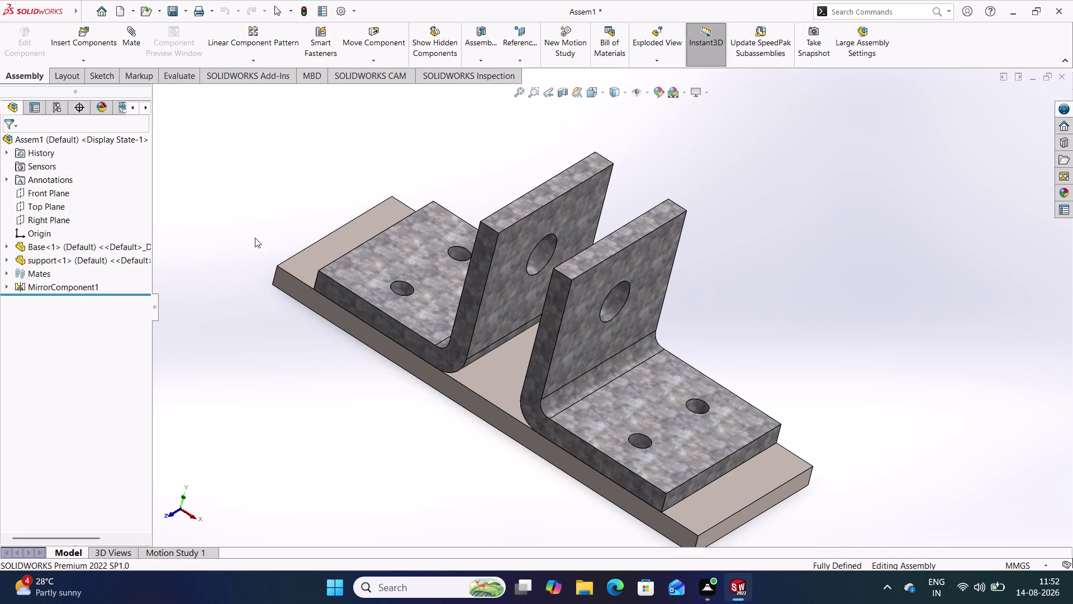
click(28, 285)
click(10, 285)
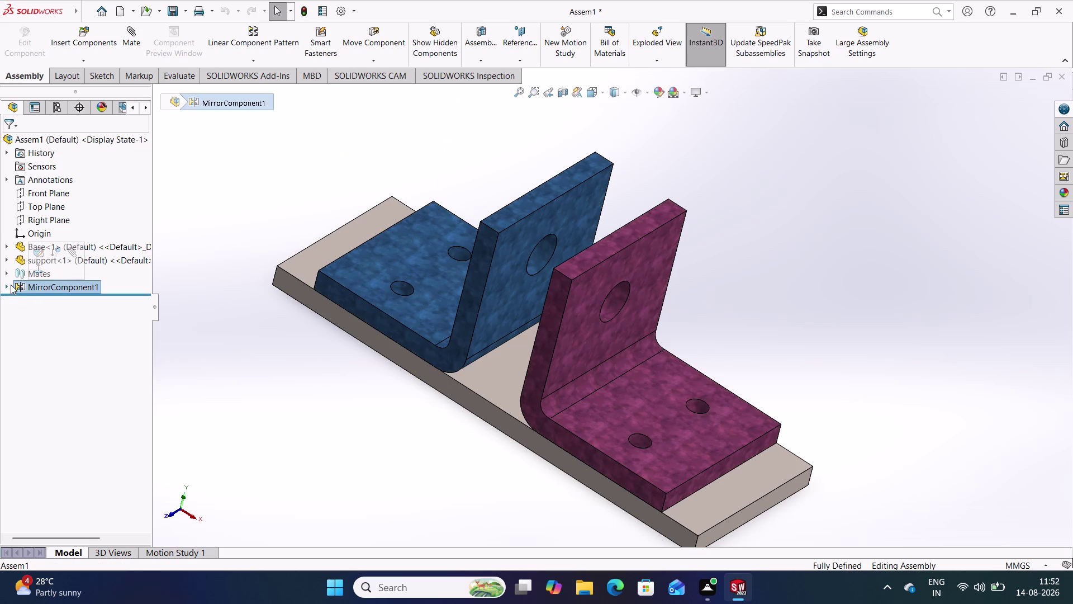
click(224, 198)
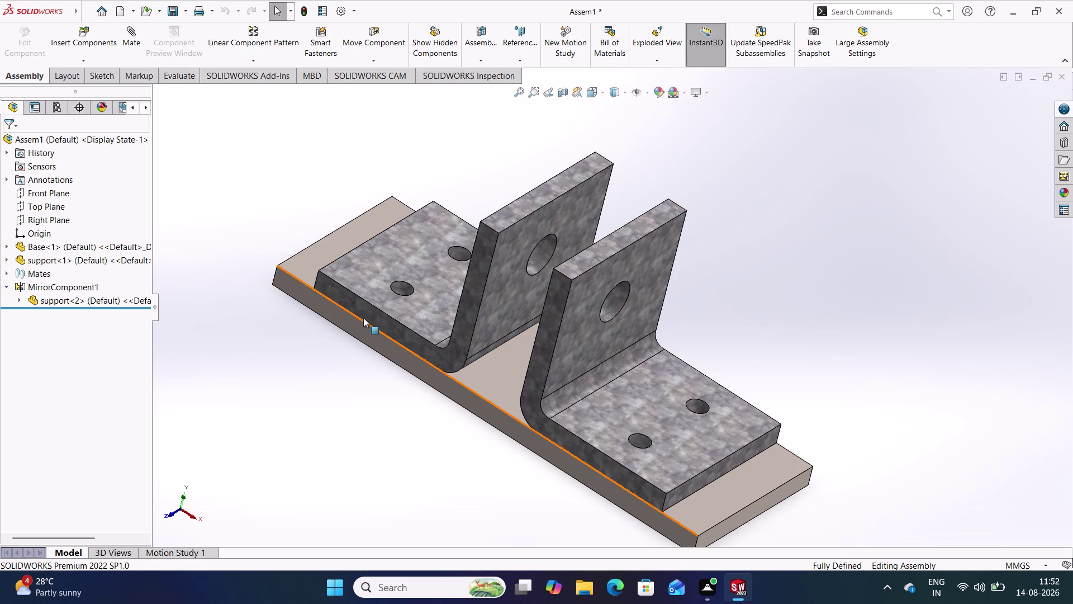
middle_drag(368, 318, 354, 291)
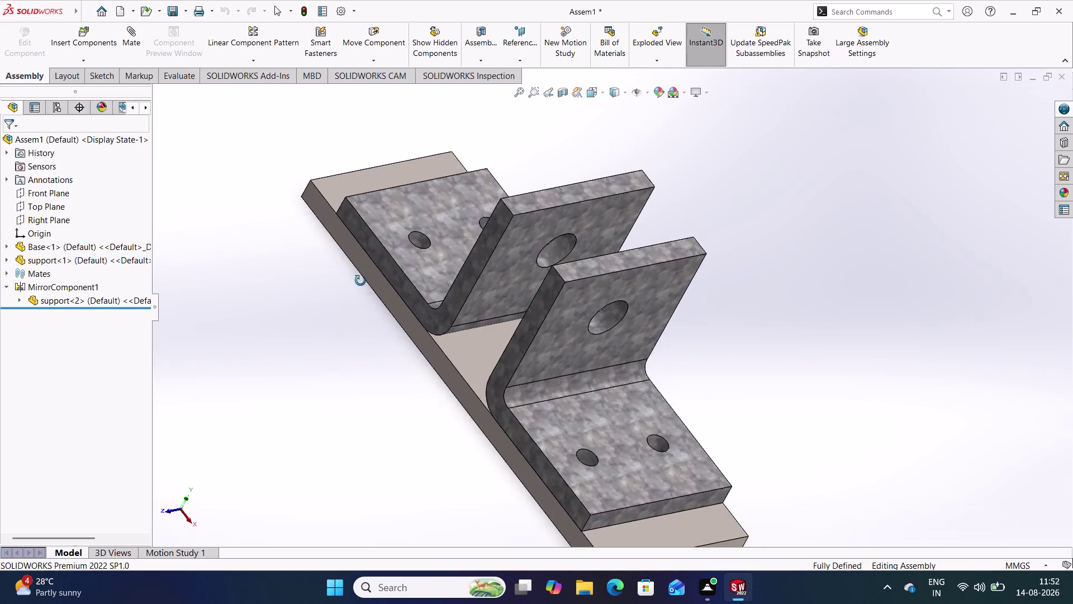
middle_drag(354, 291, 406, 300)
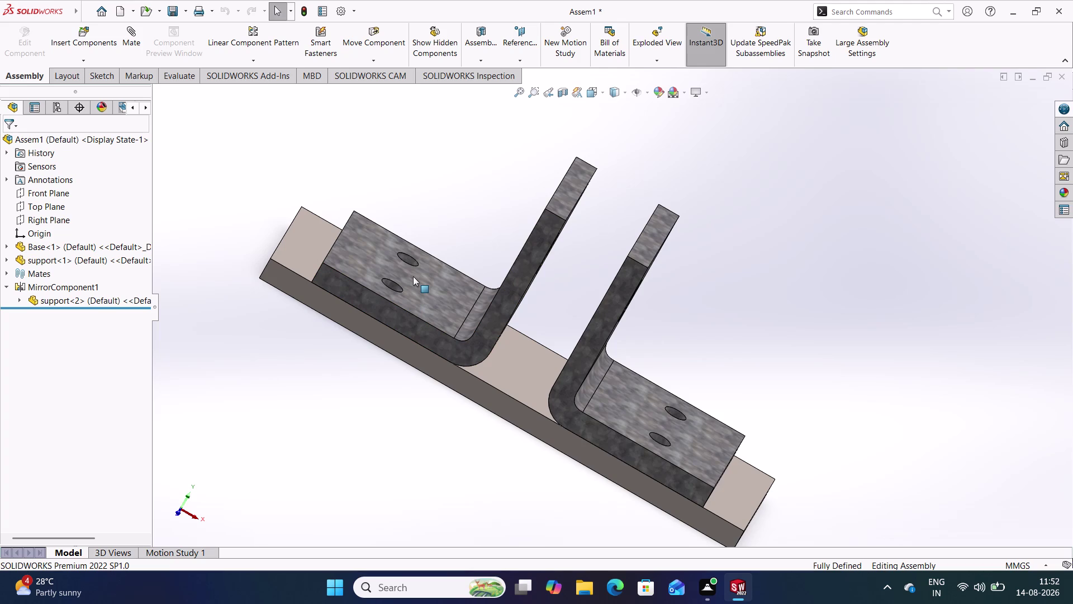
key(ctrl+7)
click(393, 397)
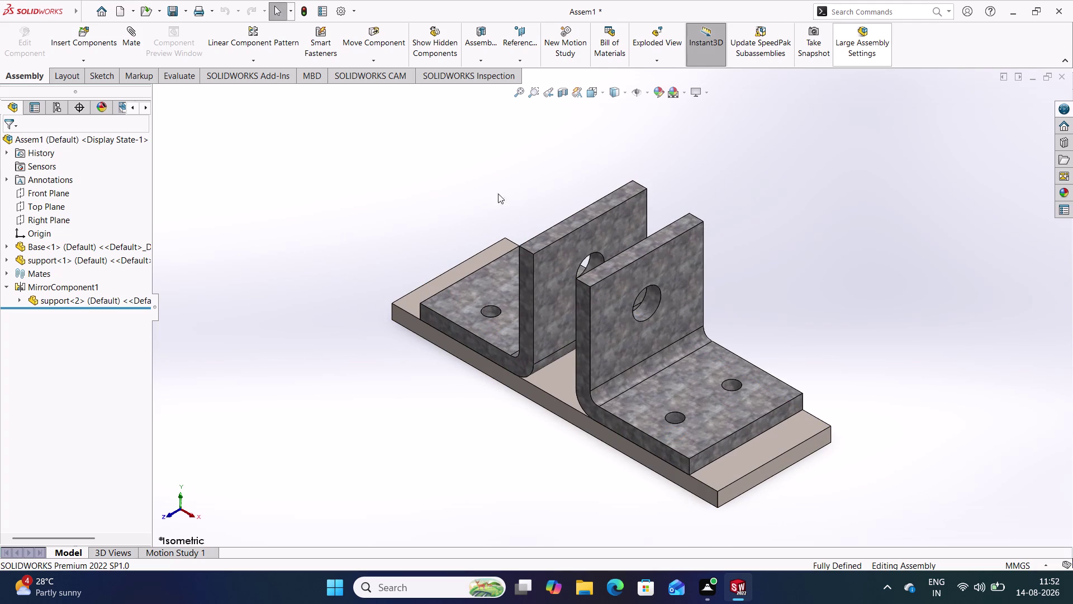
Insert the wheel part rotated 90° and place it beside the brackets.
drag(88, 45, 94, 46)
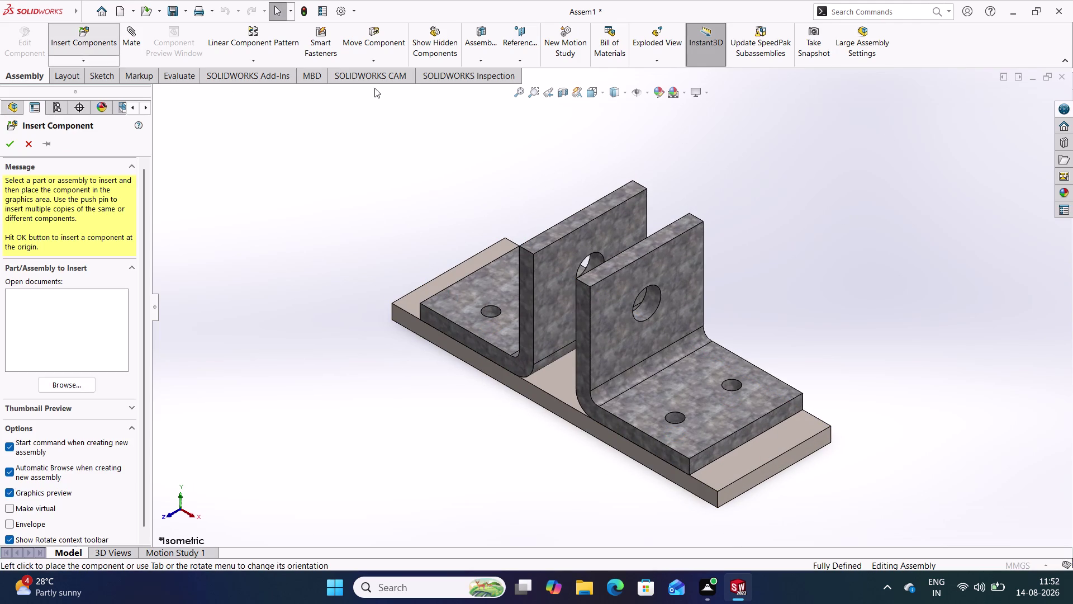
scroll(up, 3)
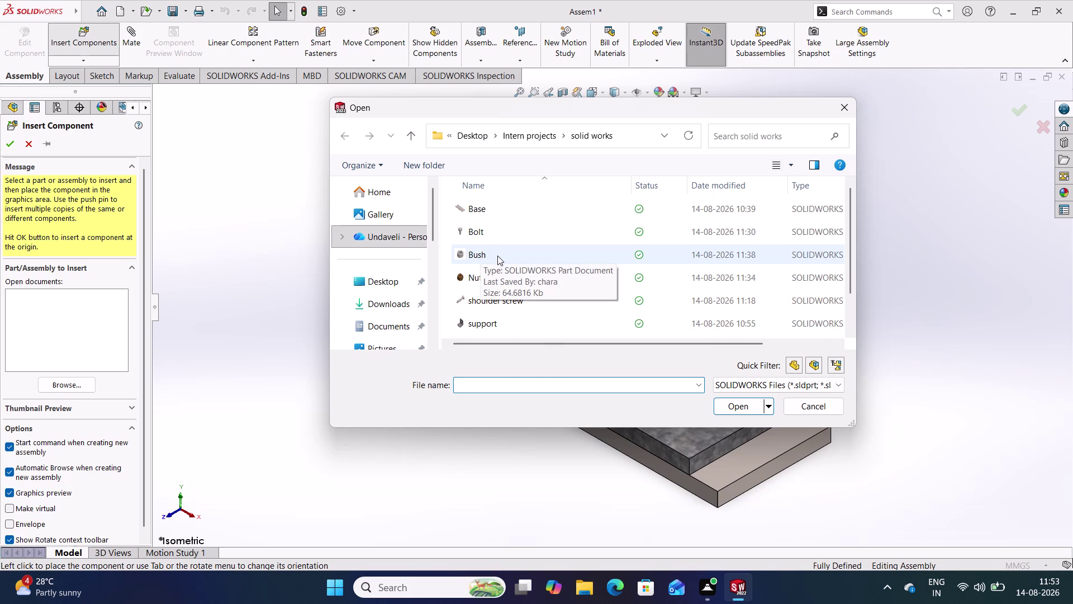
scroll(down, 3)
scroll(down, 3)
click(482, 330)
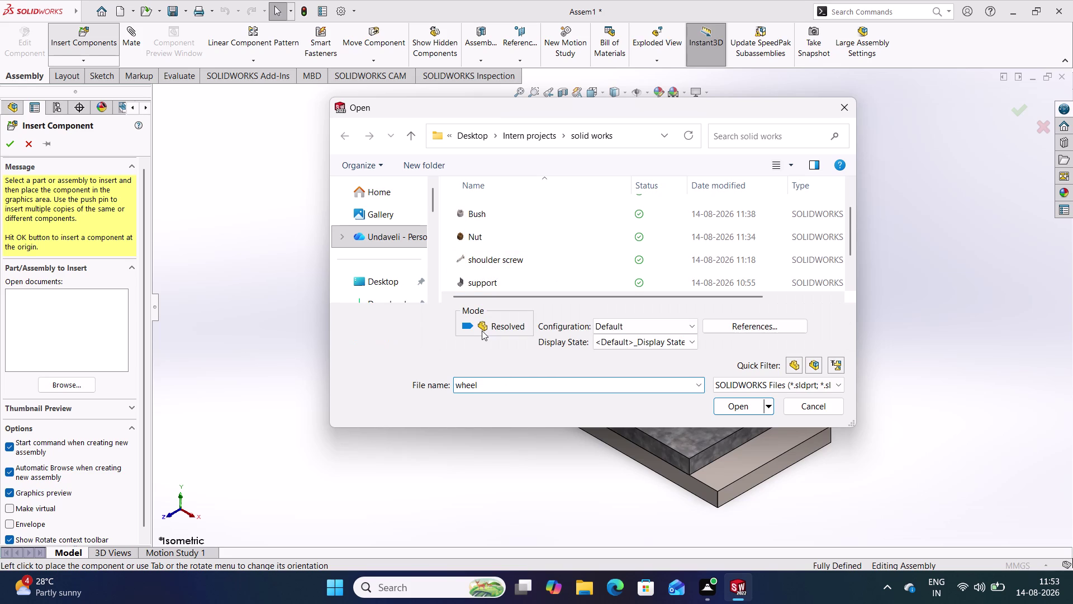
click(730, 410)
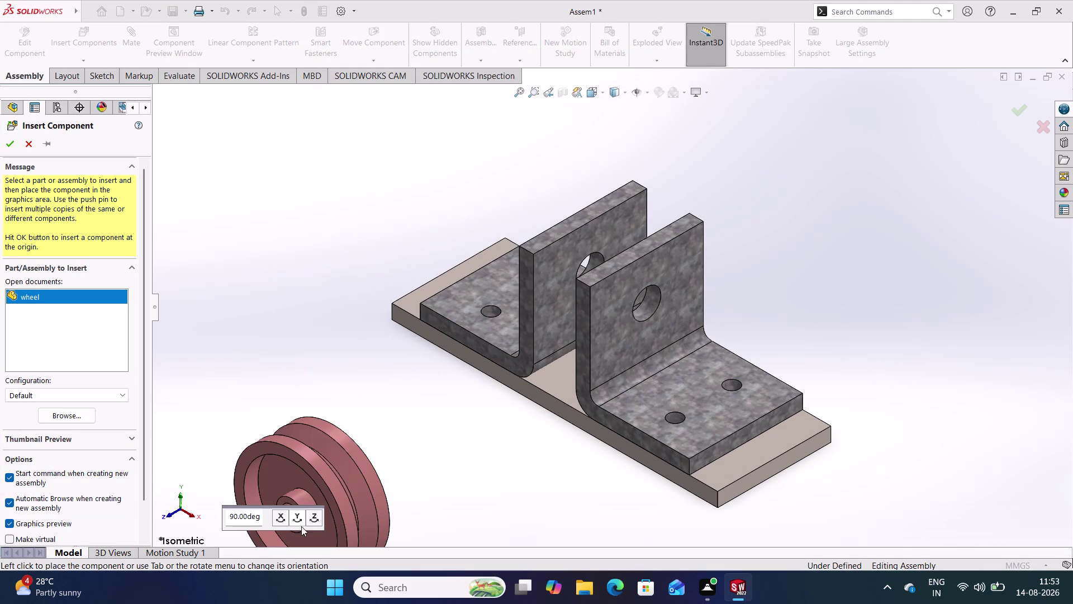
click(298, 517)
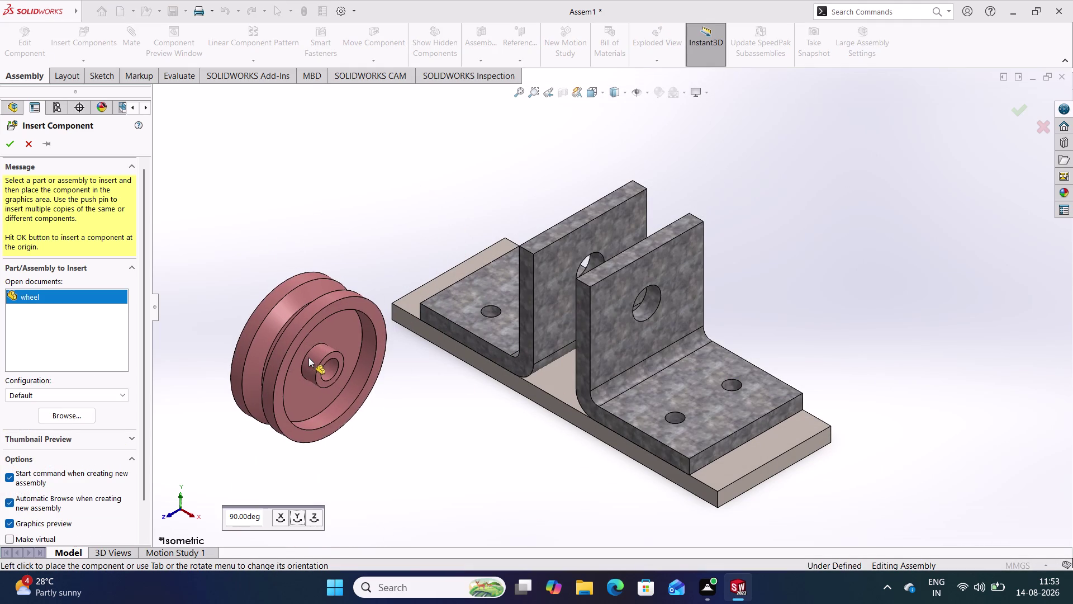
click(319, 369)
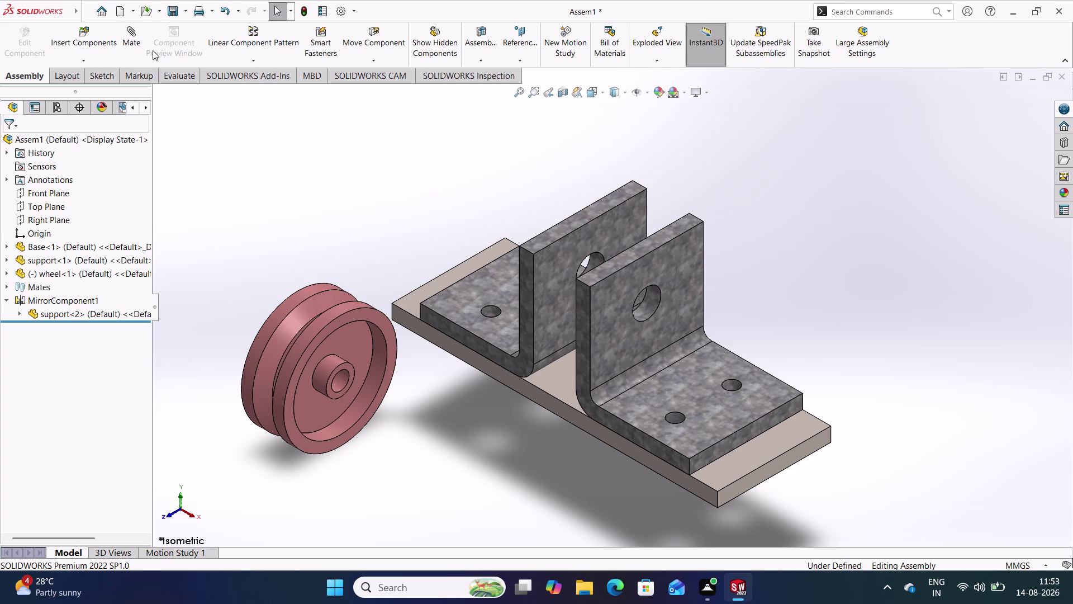
click(130, 44)
Mate the wheel bore concentric with the bracket hole.
click(338, 380)
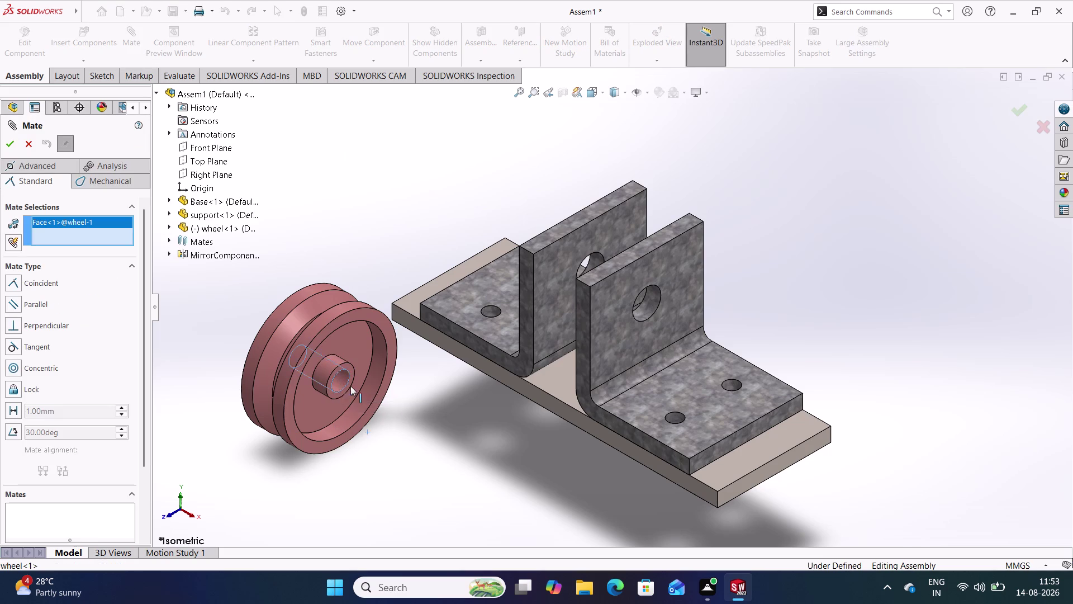
click(649, 302)
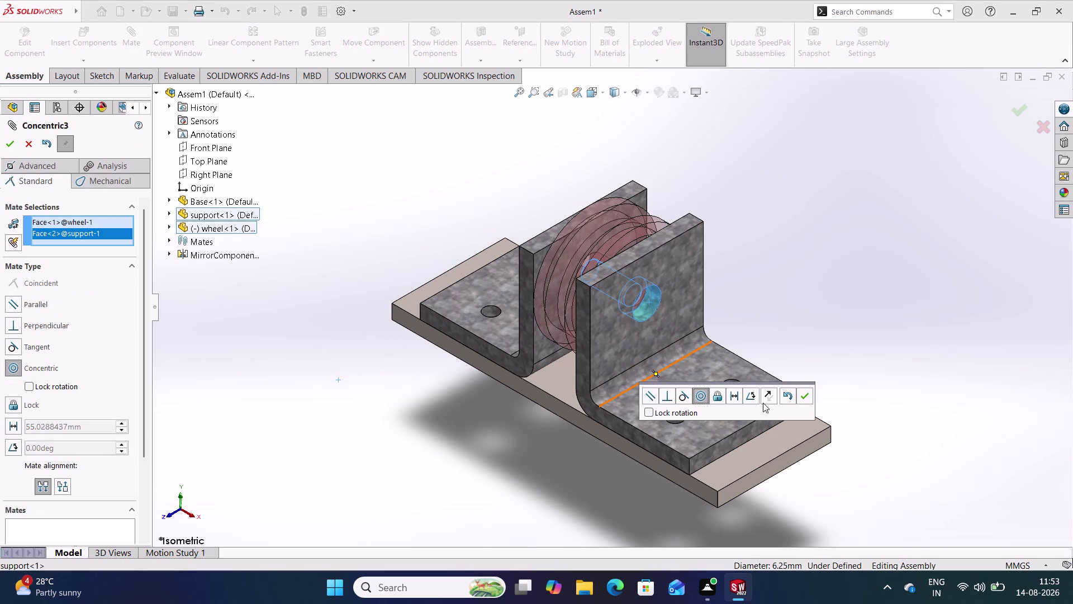
click(804, 395)
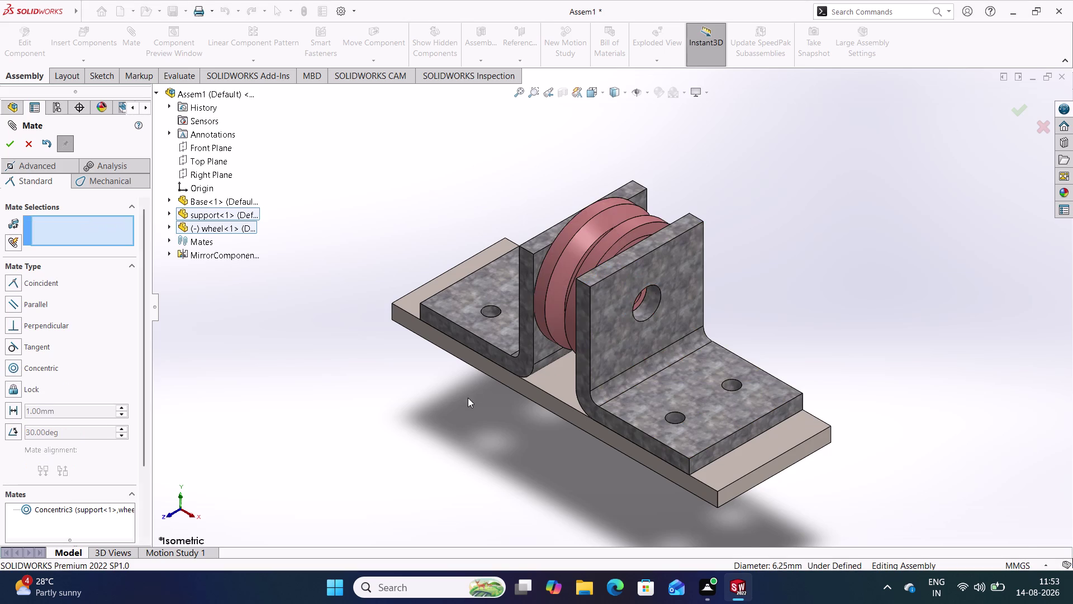
middle_drag(467, 398, 498, 439)
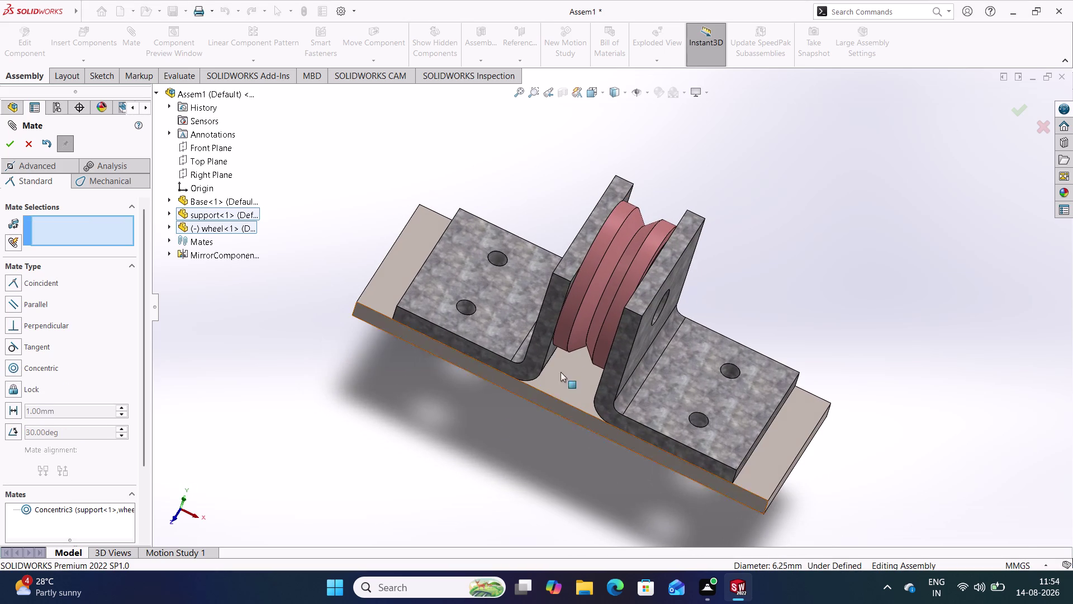
scroll(down, 3)
scroll(down, 3)
middle_drag(597, 350, 604, 380)
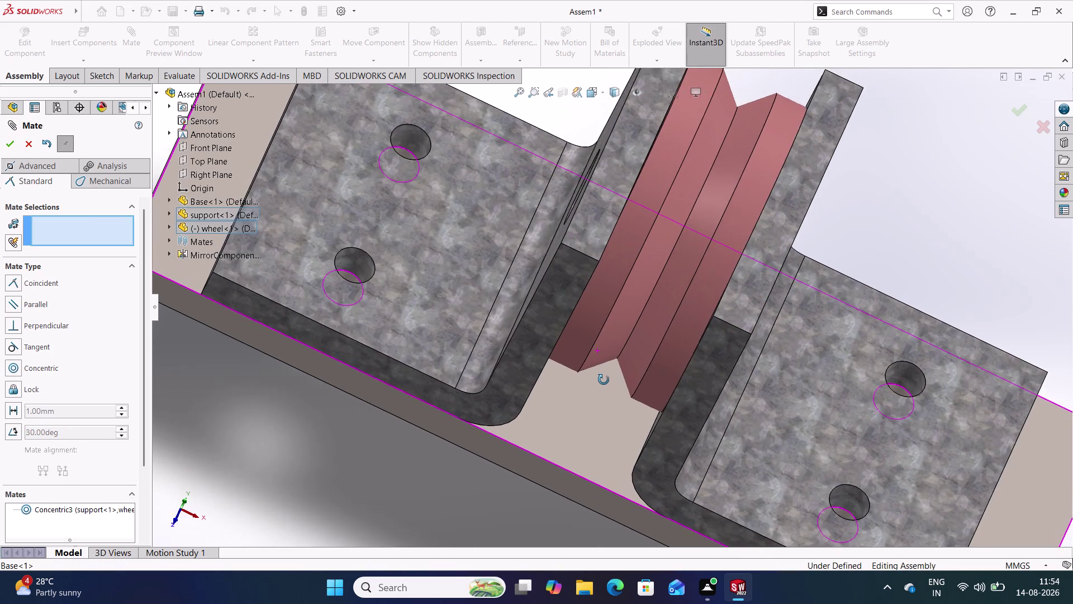
middle_drag(603, 380, 592, 381)
drag(606, 211, 615, 215)
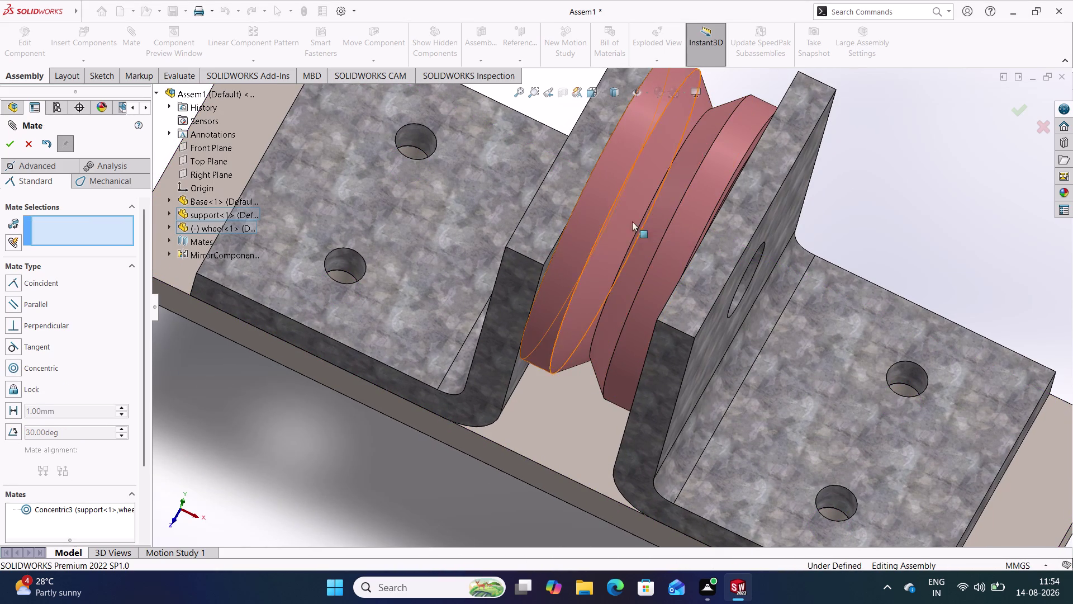
drag(615, 216, 687, 255)
click(367, 505)
middle_drag(377, 497, 395, 486)
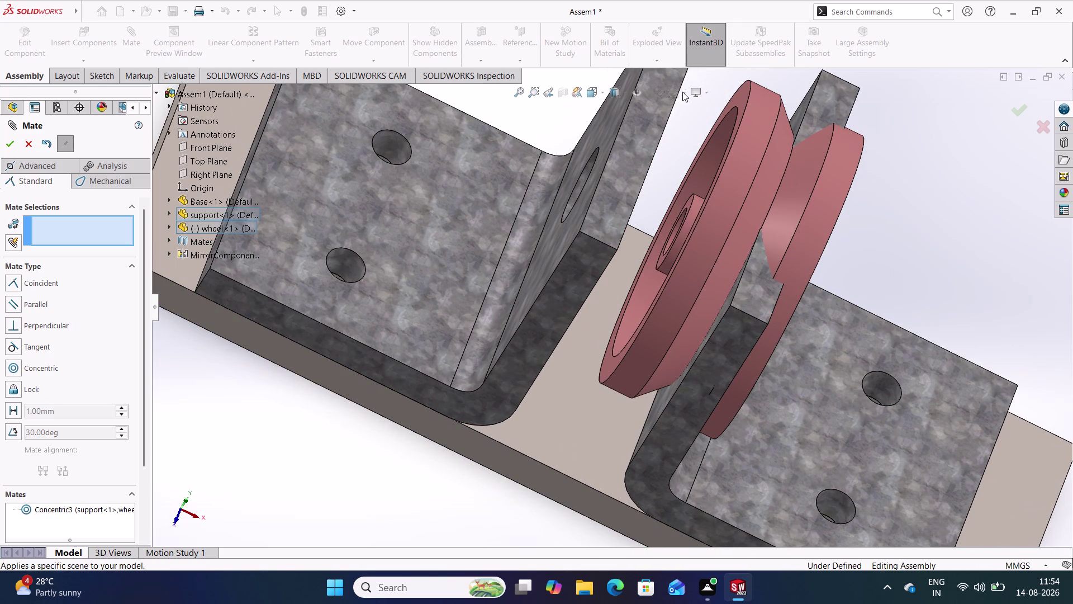
Try a flipped coincident mate between the wheel rim and mirrored bracket face, then cancel it.
click(735, 93)
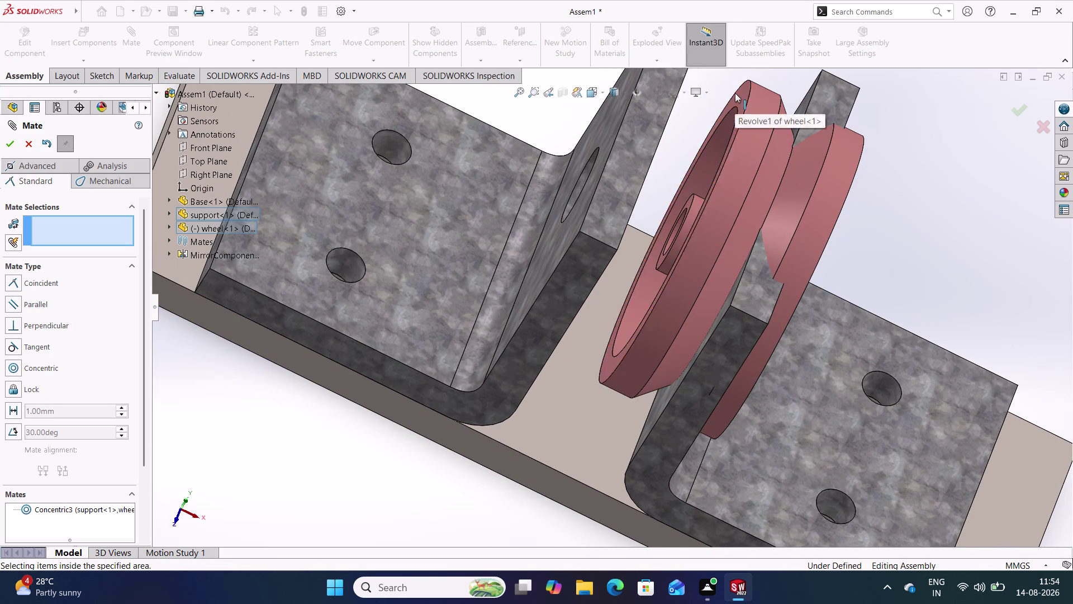
middle_drag(669, 180, 615, 137)
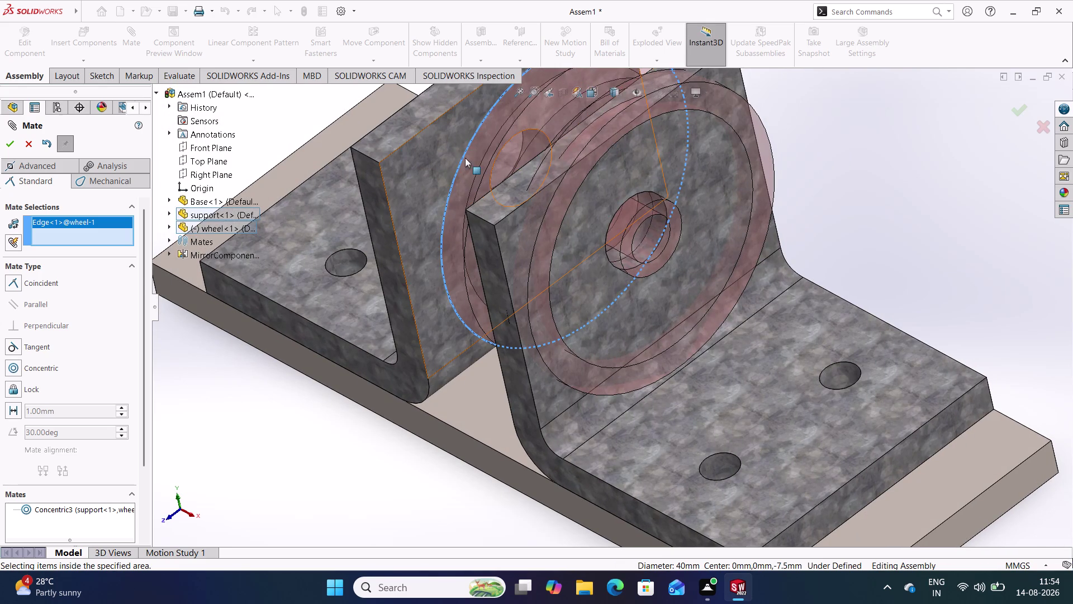
click(430, 175)
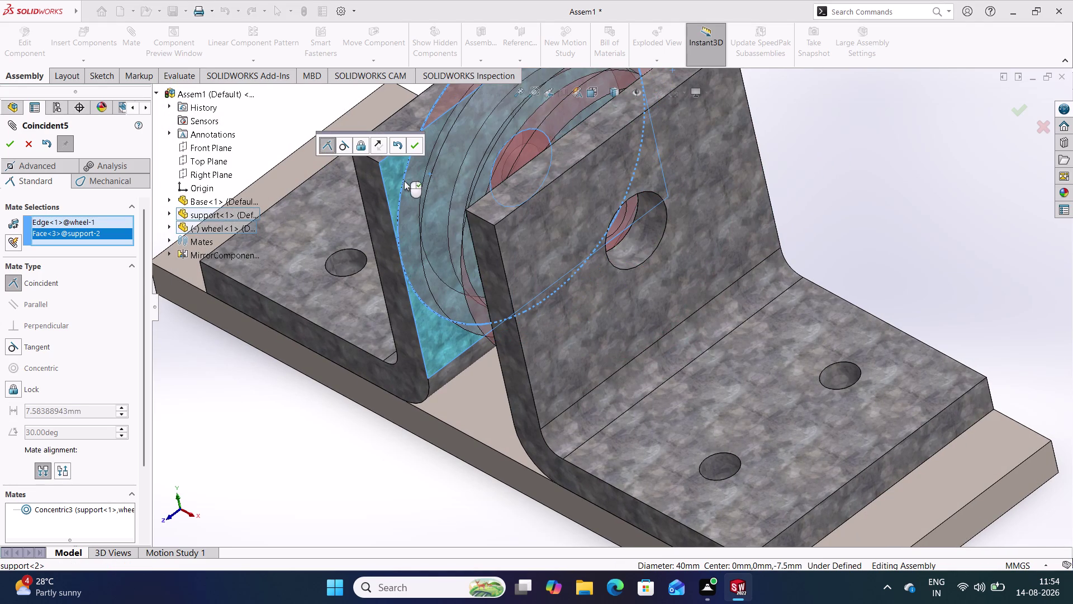
click(378, 141)
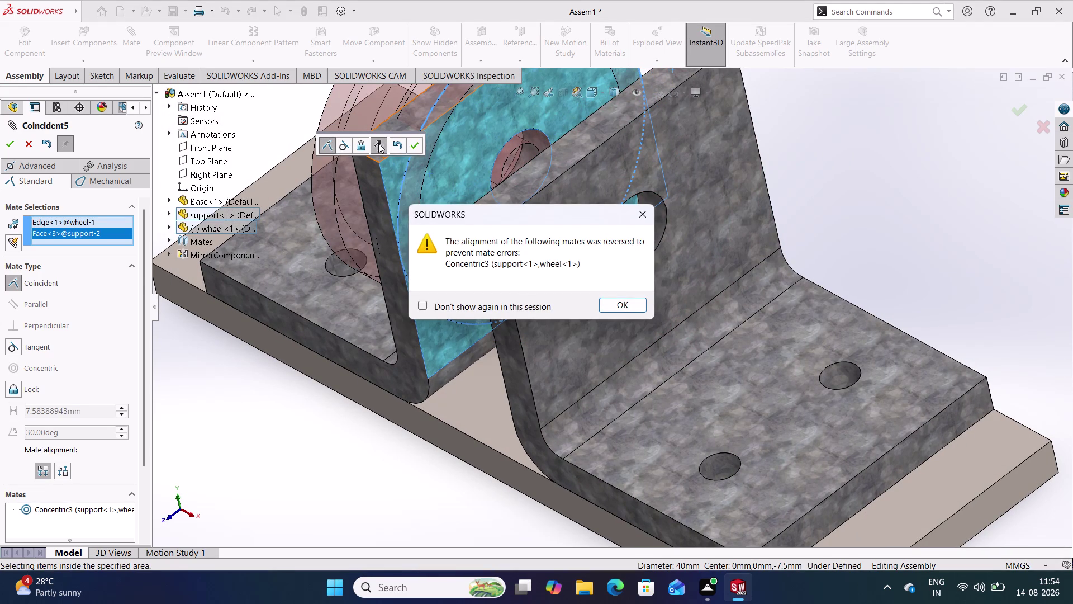
click(378, 144)
click(635, 216)
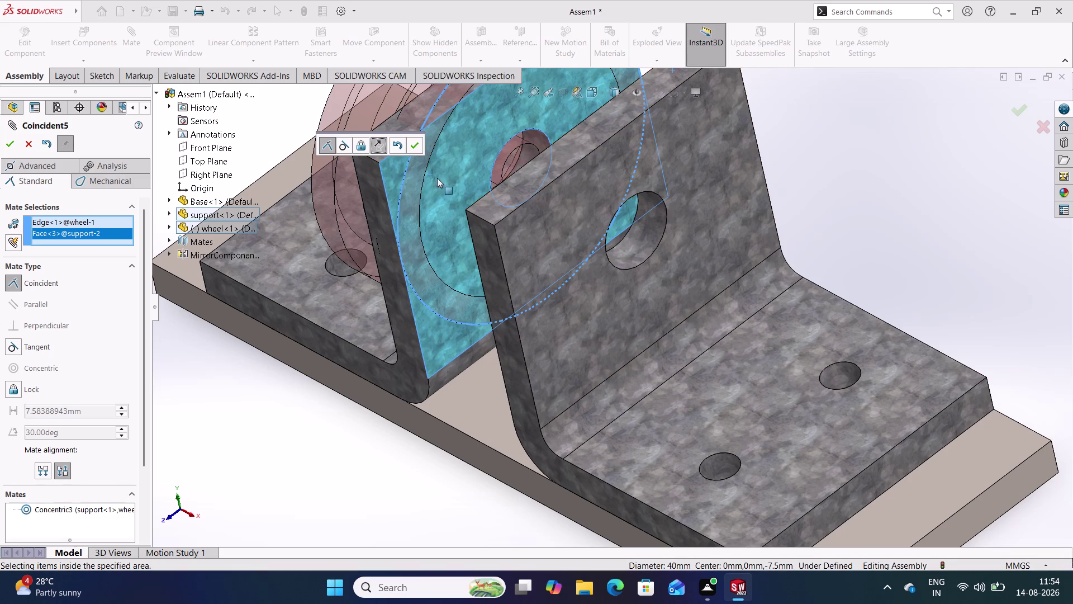
click(274, 149)
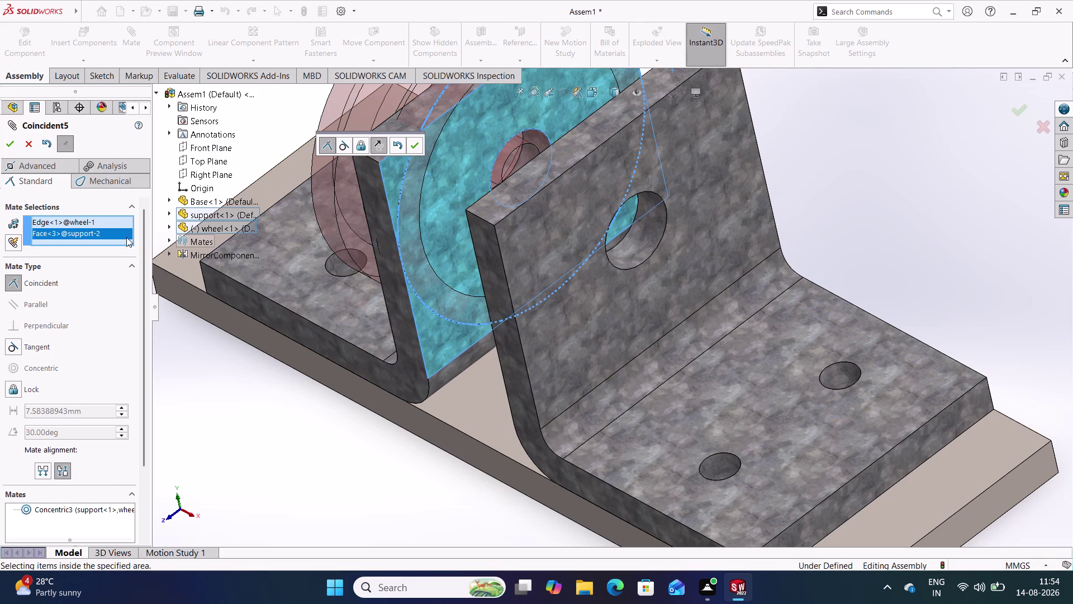
click(31, 144)
click(238, 392)
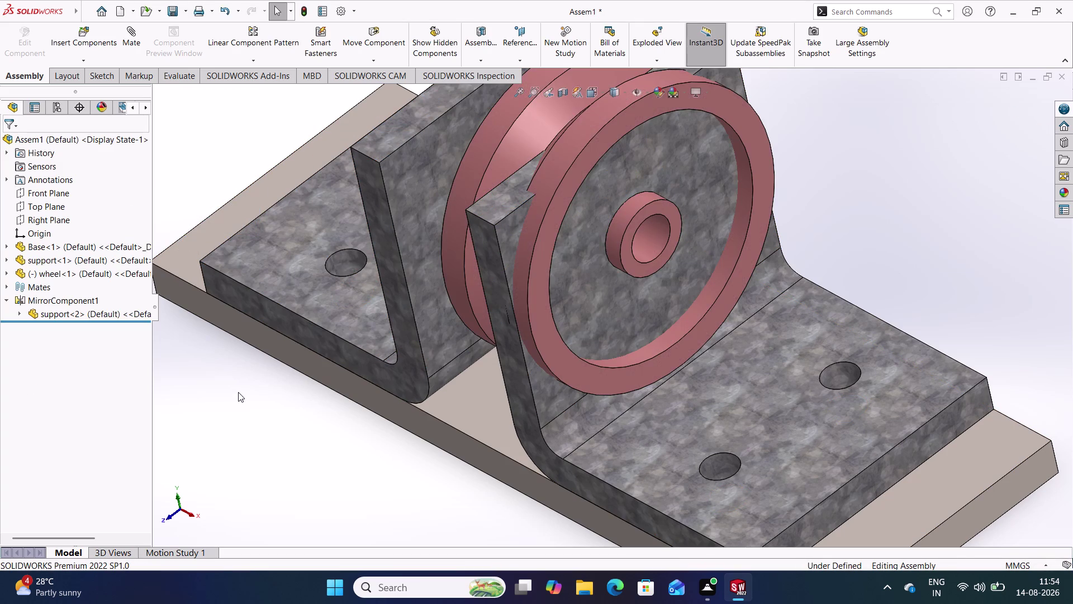
middle_drag(419, 381, 429, 381)
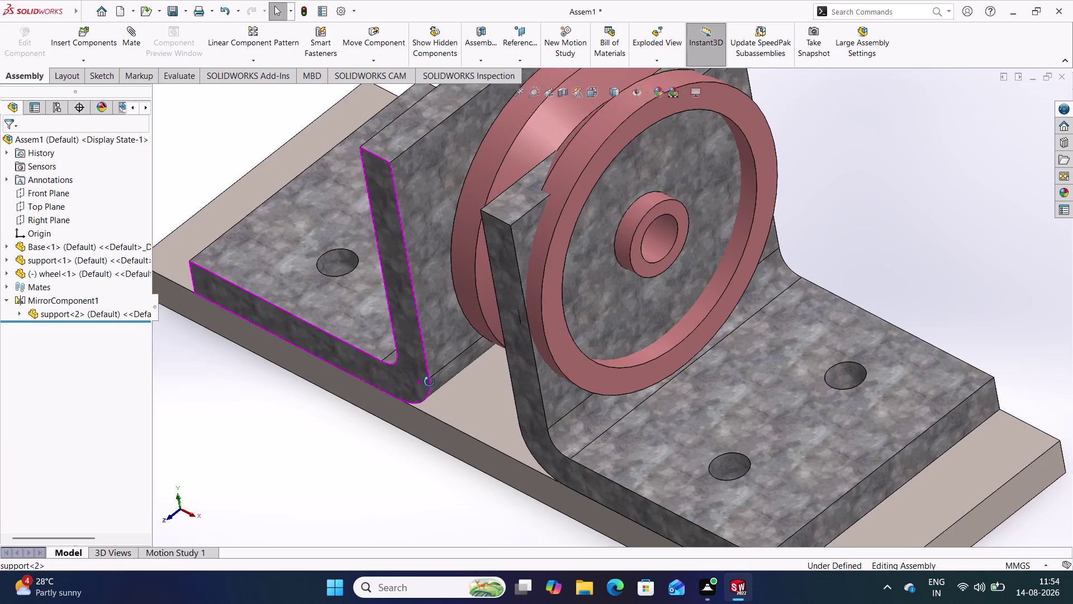
middle_drag(429, 382, 474, 351)
scroll(down, 3)
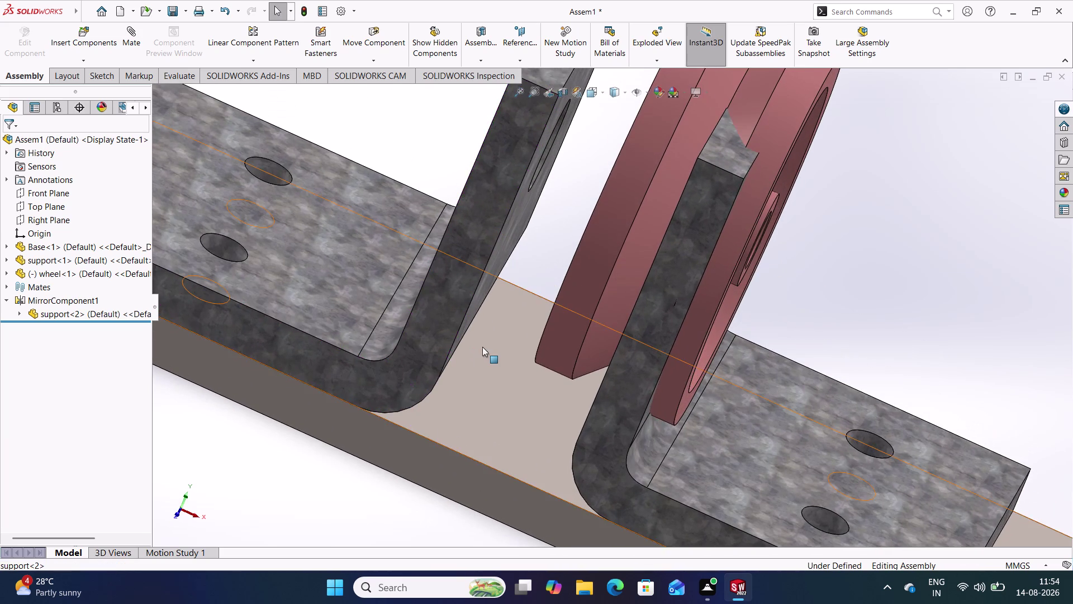
scroll(up, 3)
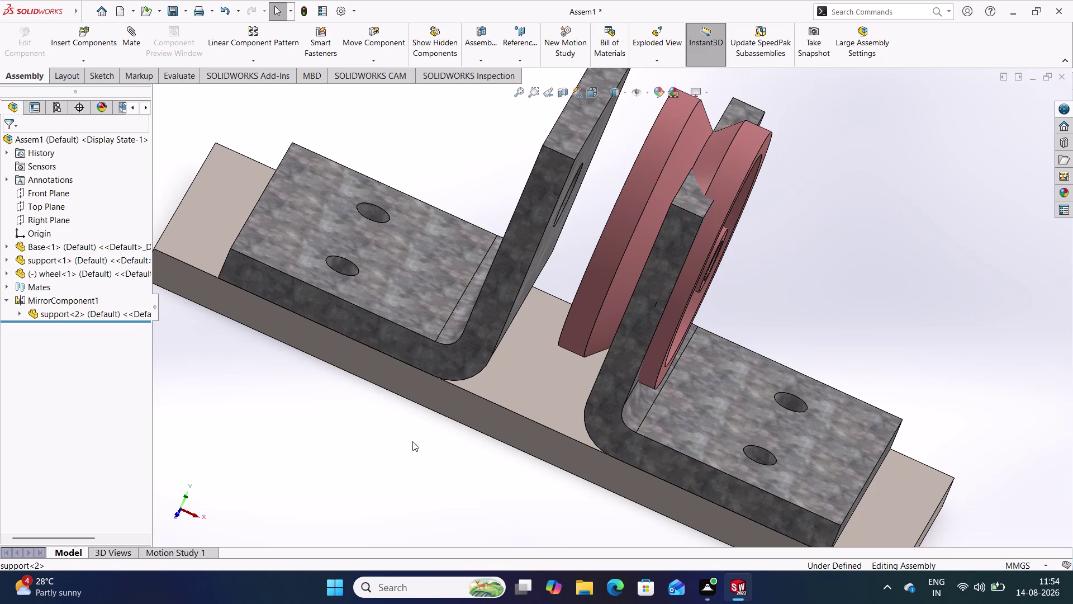
Add a 0.10 mm distance mate from the wheel's side face to the mirrored bracket's inner face.
click(135, 46)
middle_drag(452, 158, 466, 191)
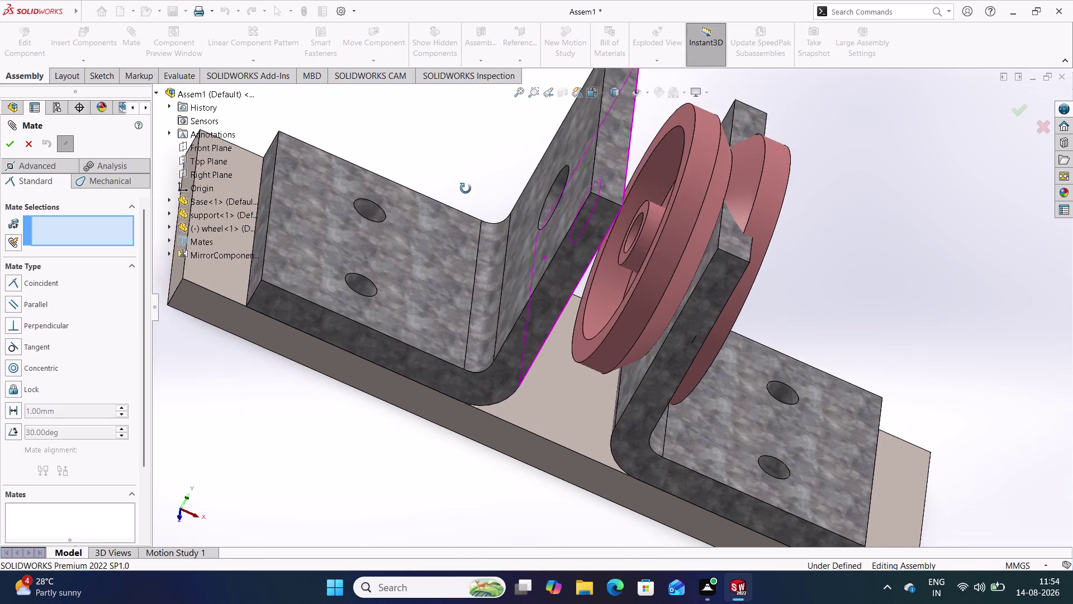
middle_drag(466, 191, 467, 222)
click(679, 130)
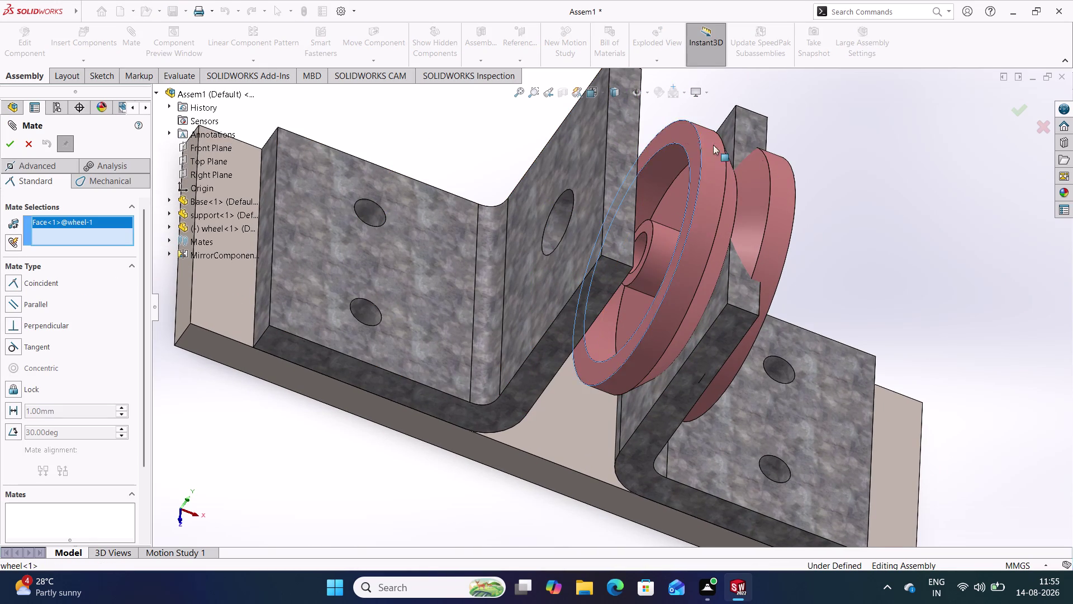
middle_drag(862, 206, 787, 167)
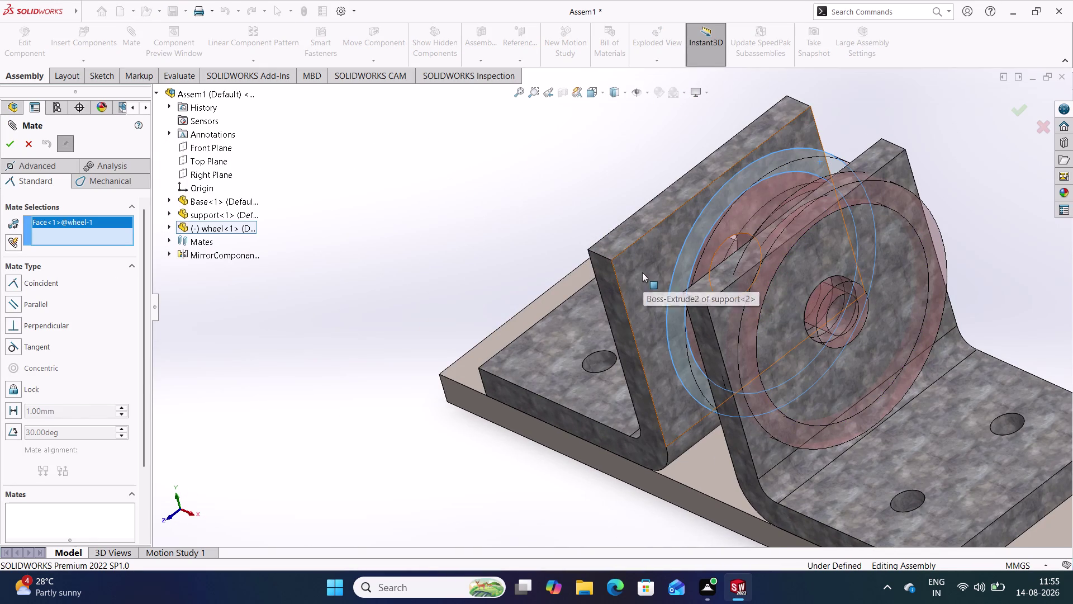
click(642, 271)
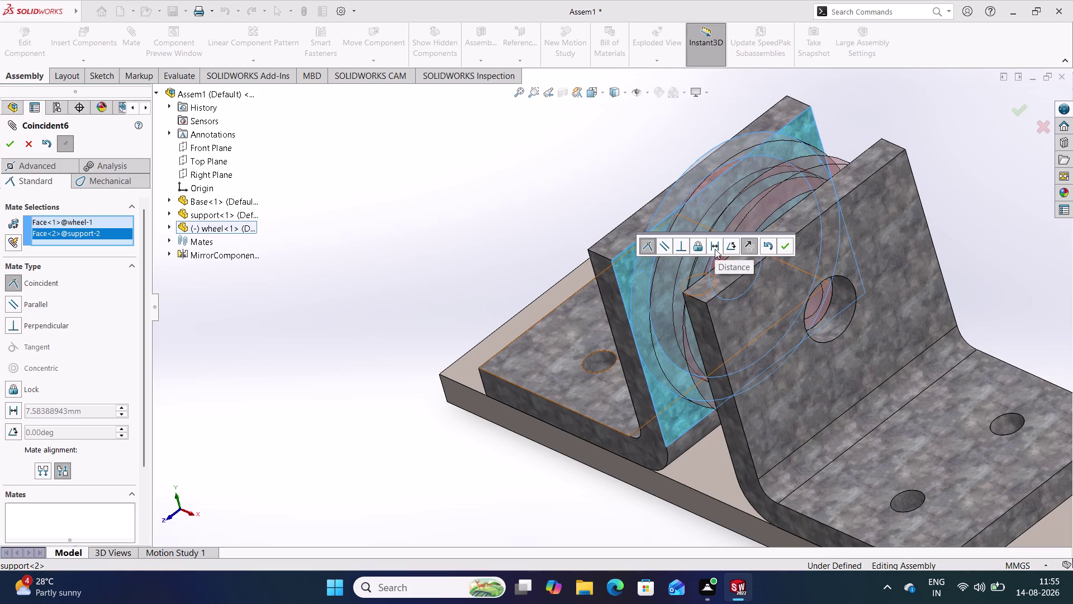
click(716, 246)
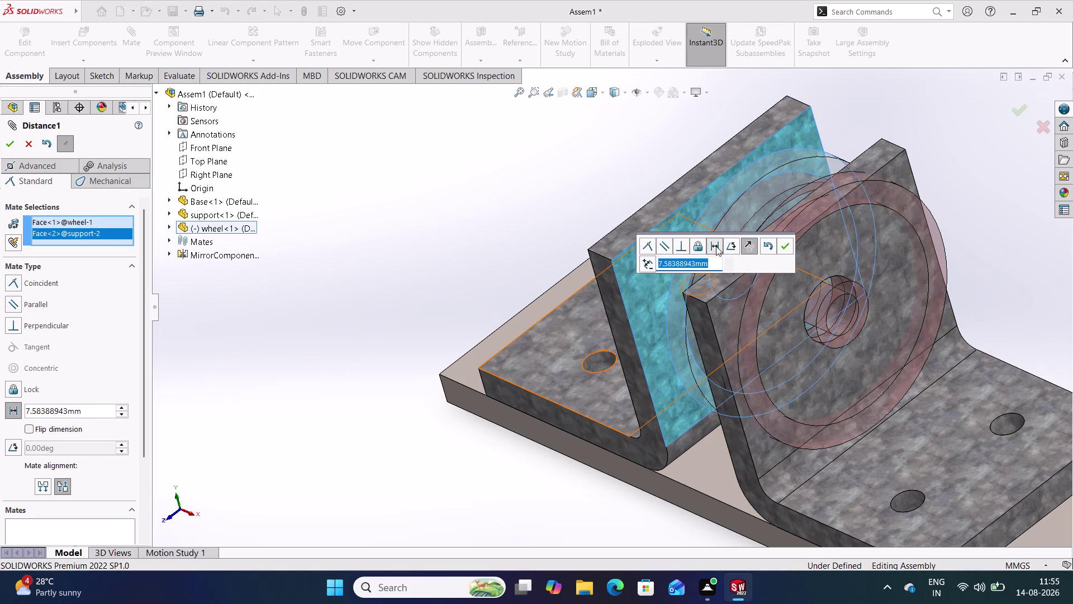
text(0.)
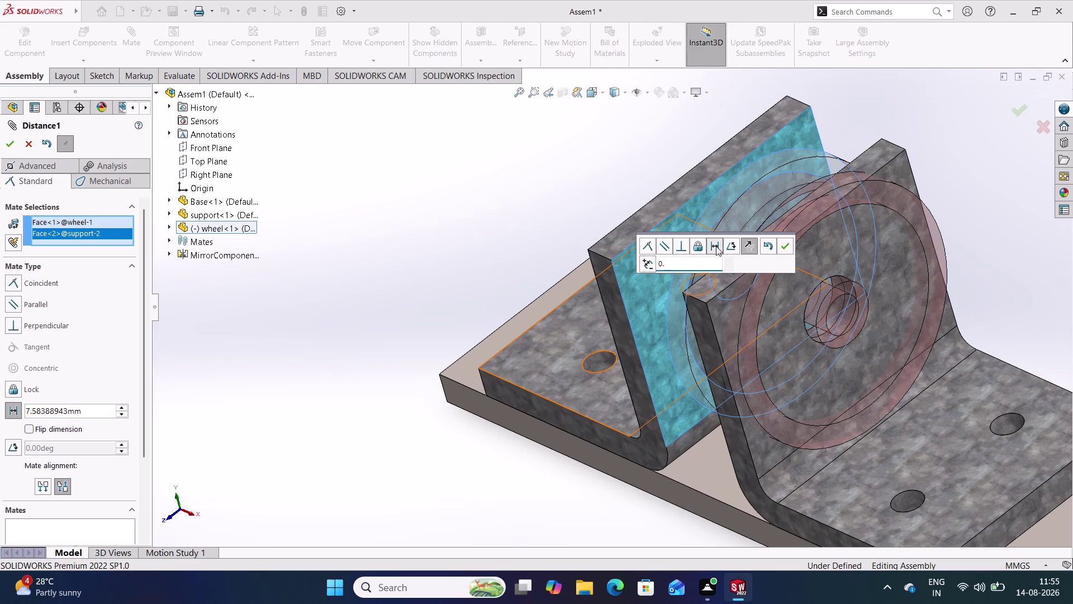
key(1)
key(Return)
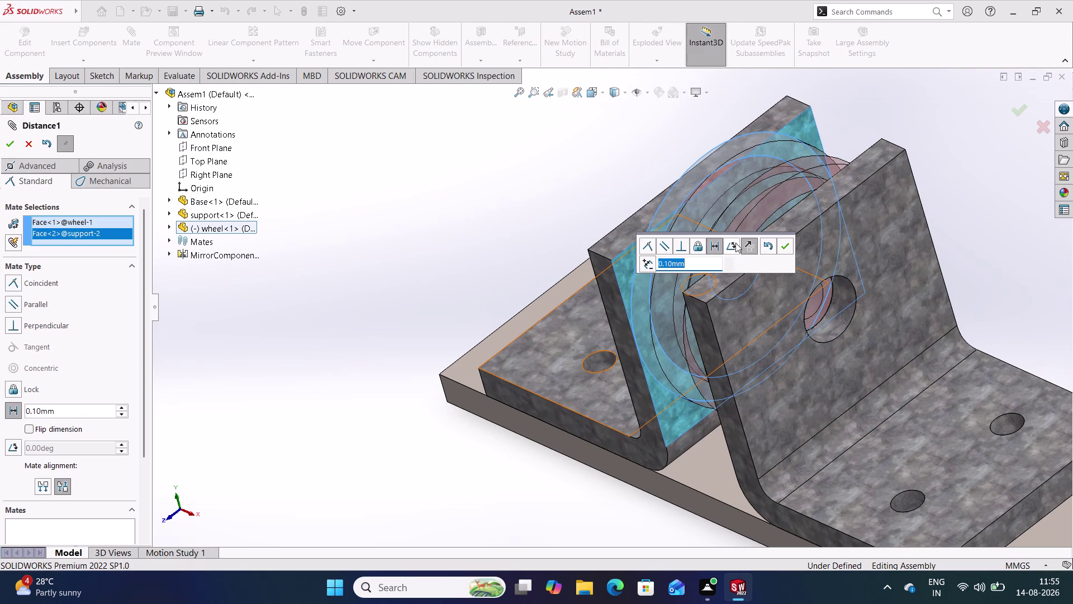
click(789, 245)
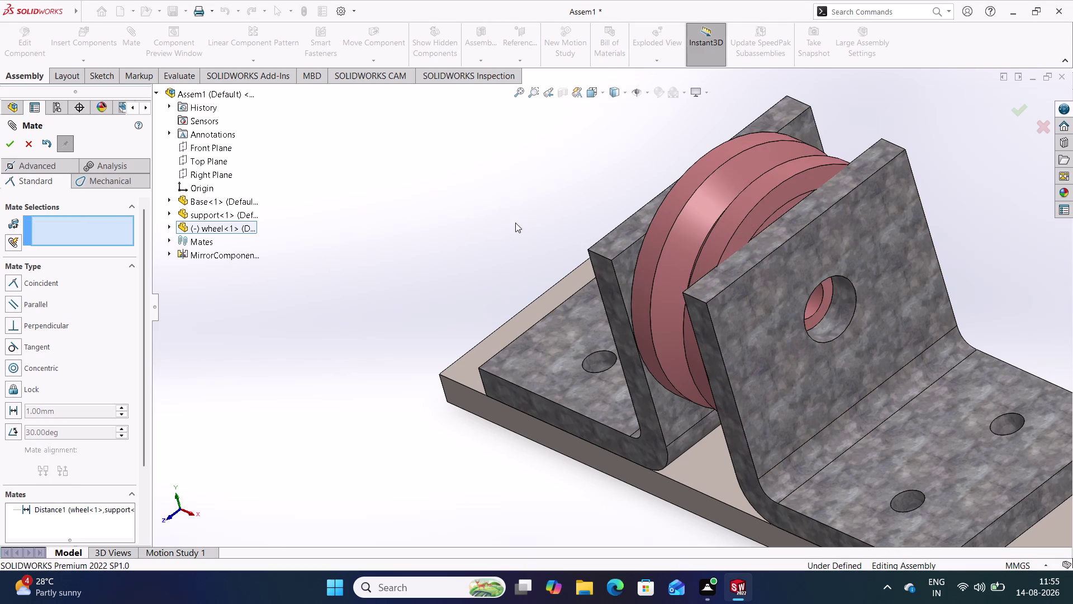
Check the wheel gap, then undo the Distance1 mate on the wheel.
click(515, 222)
middle_drag(508, 222, 586, 236)
scroll(up, 3)
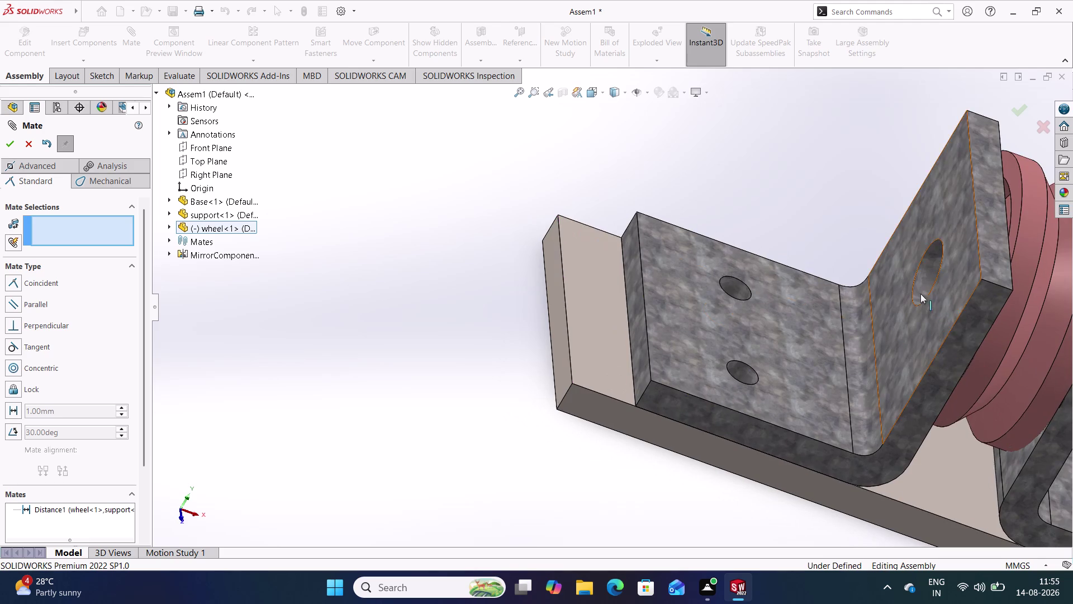
scroll(up, 3)
scroll(down, 3)
scroll(down, 3)
middle_drag(860, 302, 828, 344)
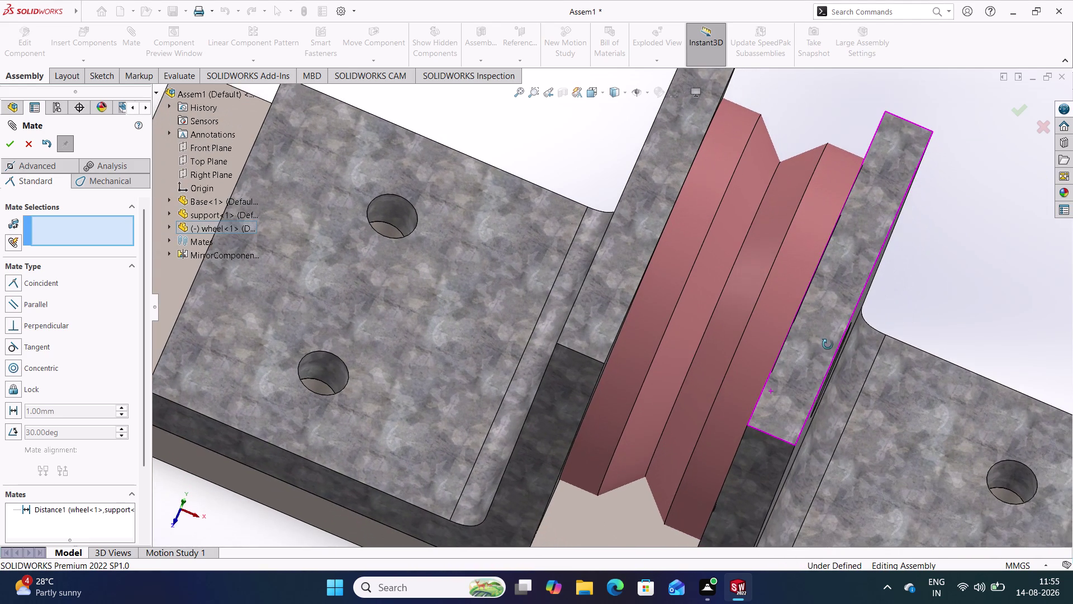
middle_drag(828, 344, 828, 346)
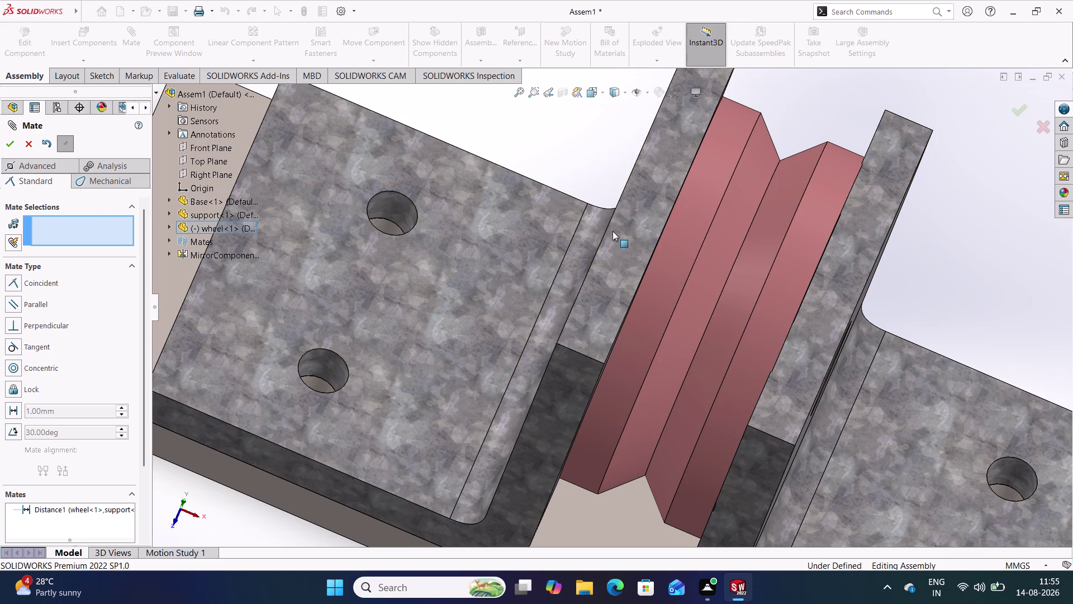
key(ctrl+z)
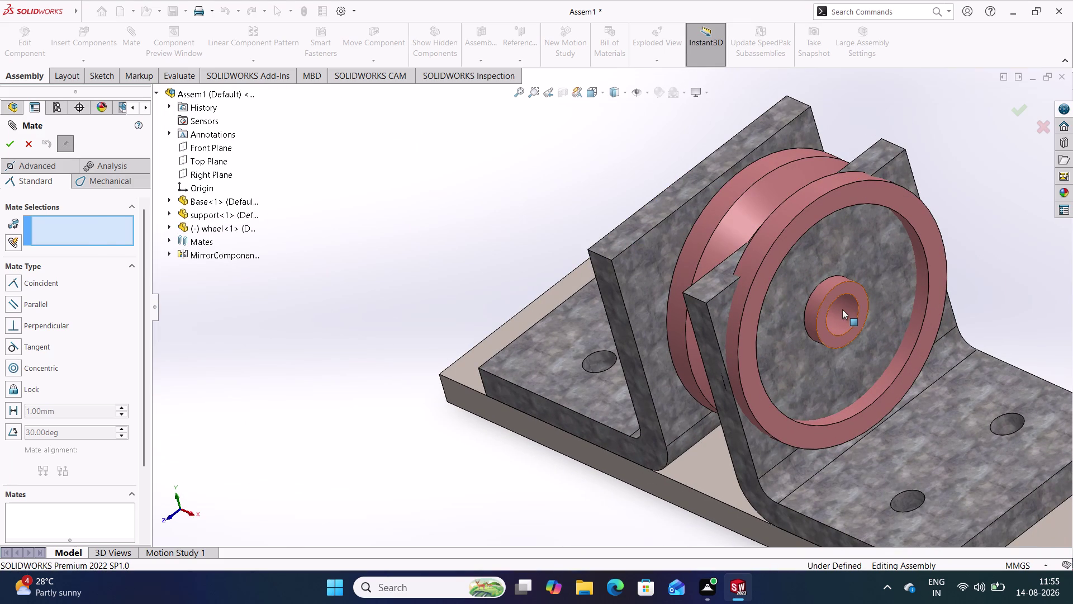
Mate the wheel's side face coincident with the support<2> bracket's inner face.
middle_drag(575, 218, 615, 248)
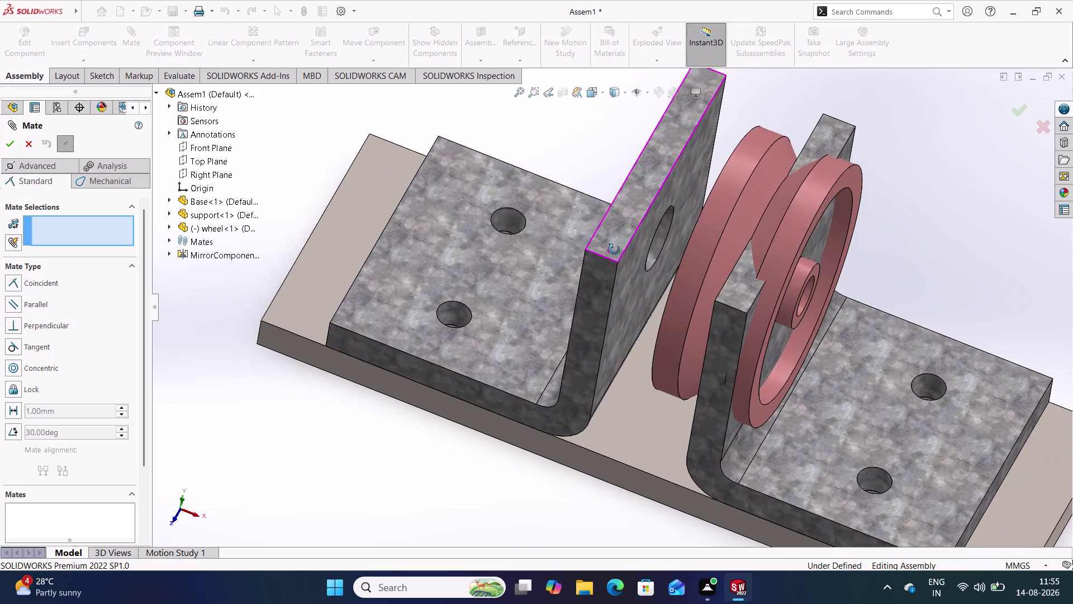
middle_drag(614, 247, 615, 283)
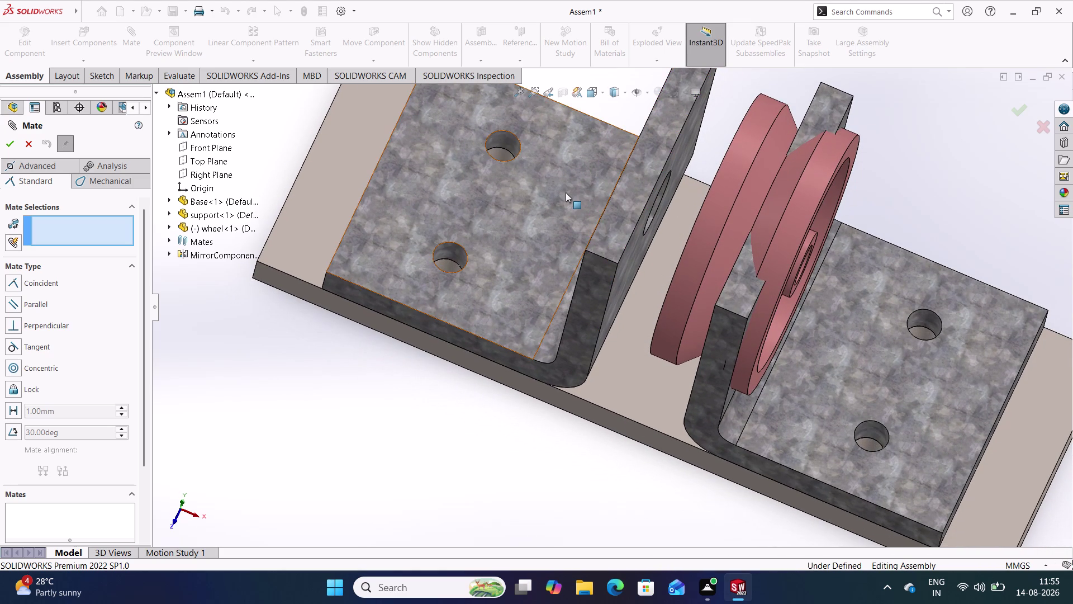
scroll(up, 3)
middle_drag(681, 203, 723, 217)
click(839, 163)
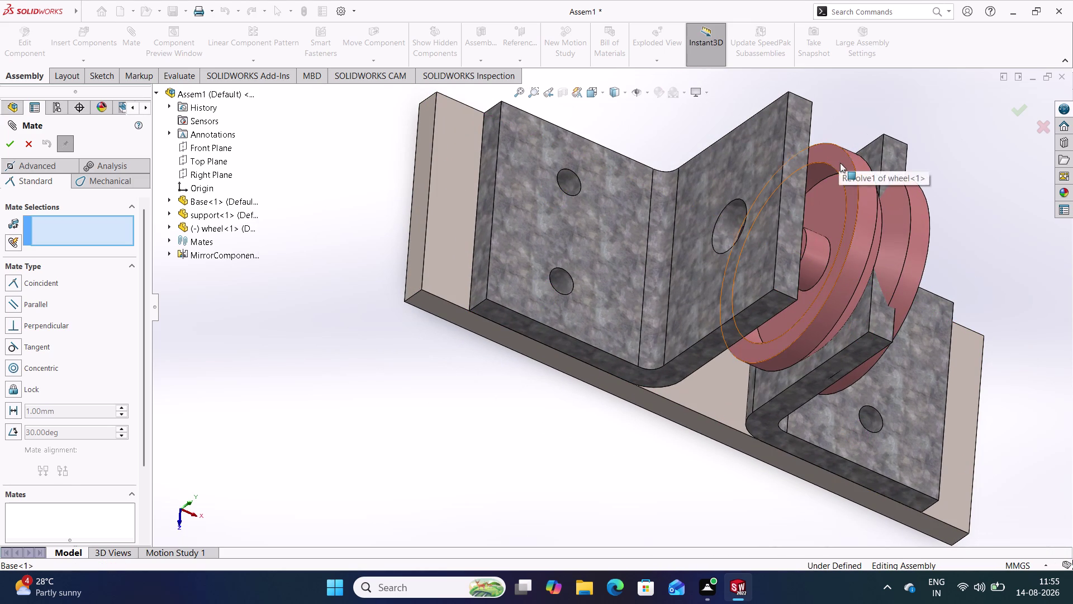
middle_drag(931, 185, 835, 172)
click(869, 129)
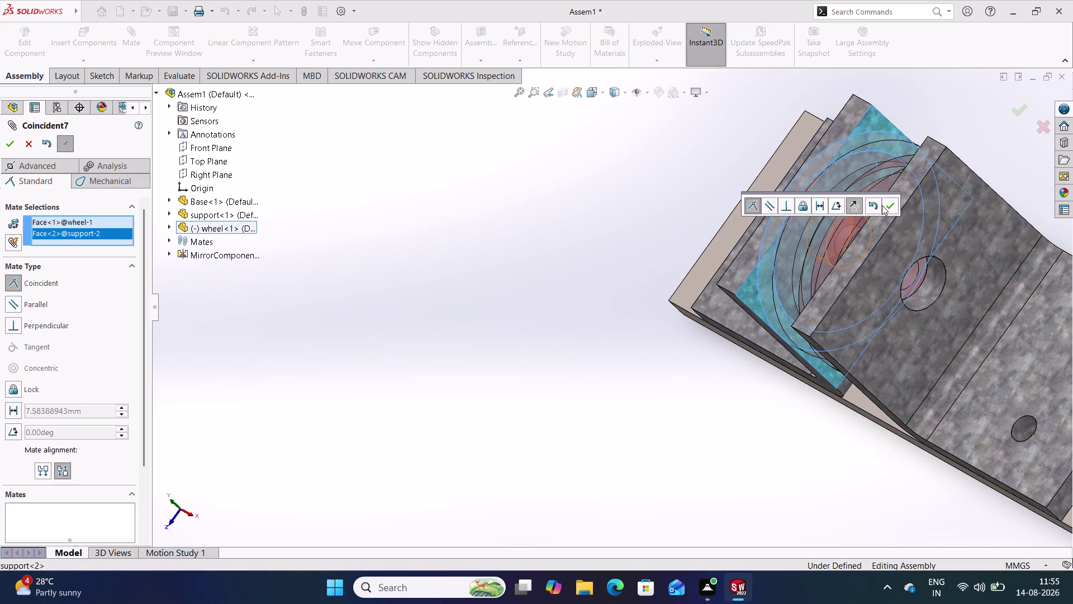
click(888, 204)
click(640, 200)
Inspect the wheel's fit against the bracket hole and hub, ending in isometric view.
middle_drag(639, 200, 665, 199)
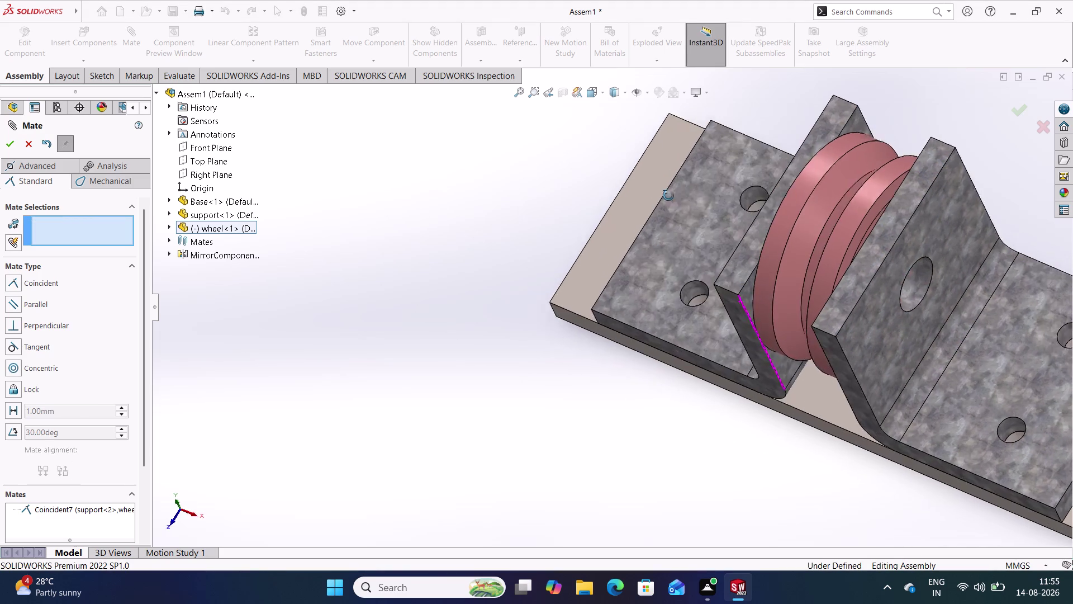
middle_drag(665, 199, 706, 199)
scroll(down, 3)
drag(838, 189, 765, 374)
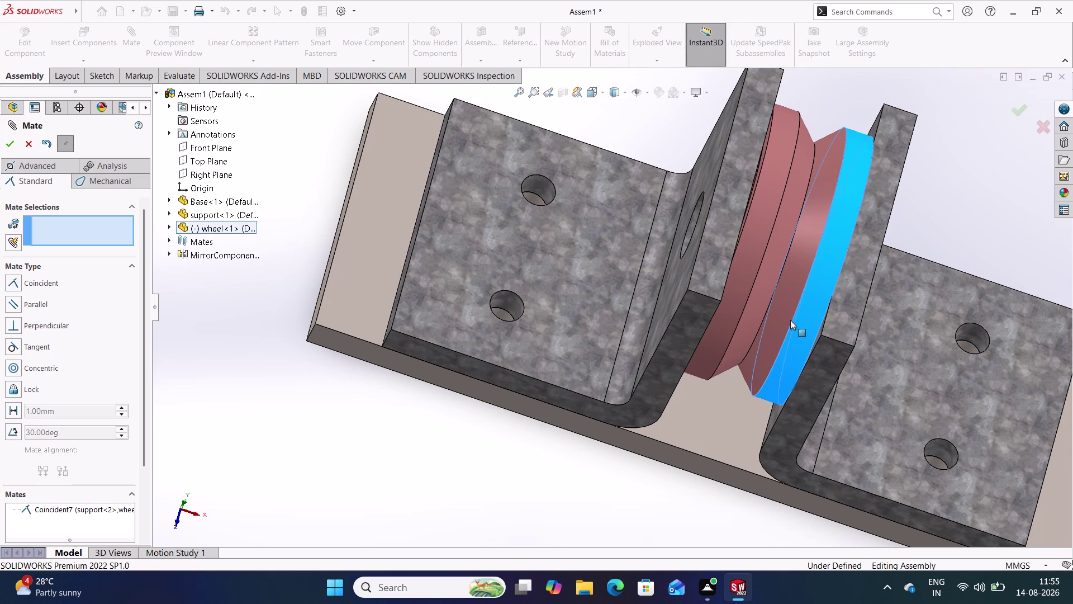
click(959, 185)
middle_drag(939, 196, 803, 145)
scroll(down, 3)
middle_drag(803, 146, 855, 132)
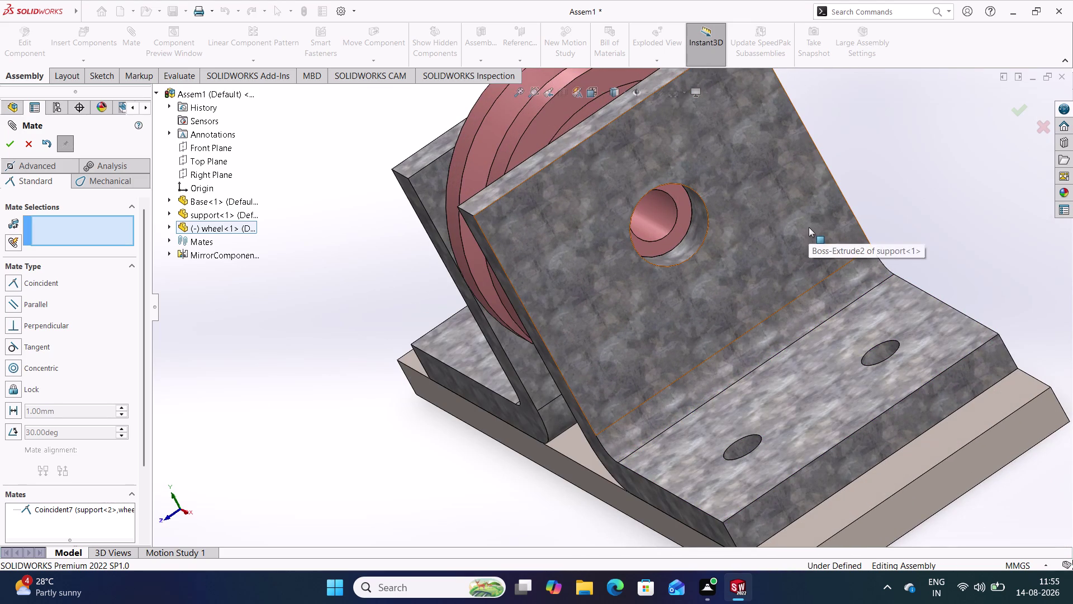
click(368, 307)
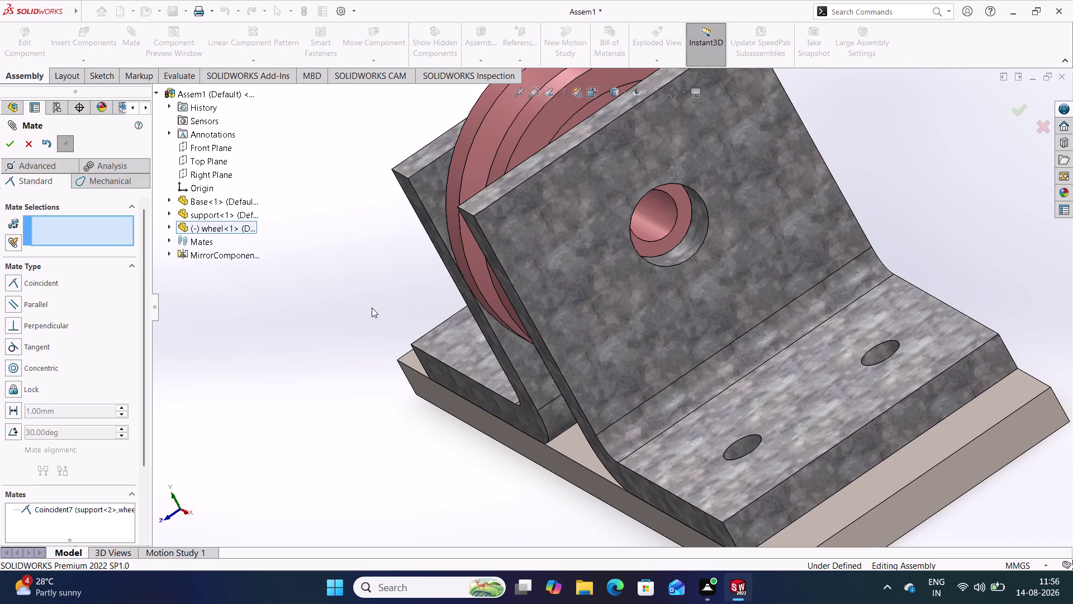
key(ctrl+7)
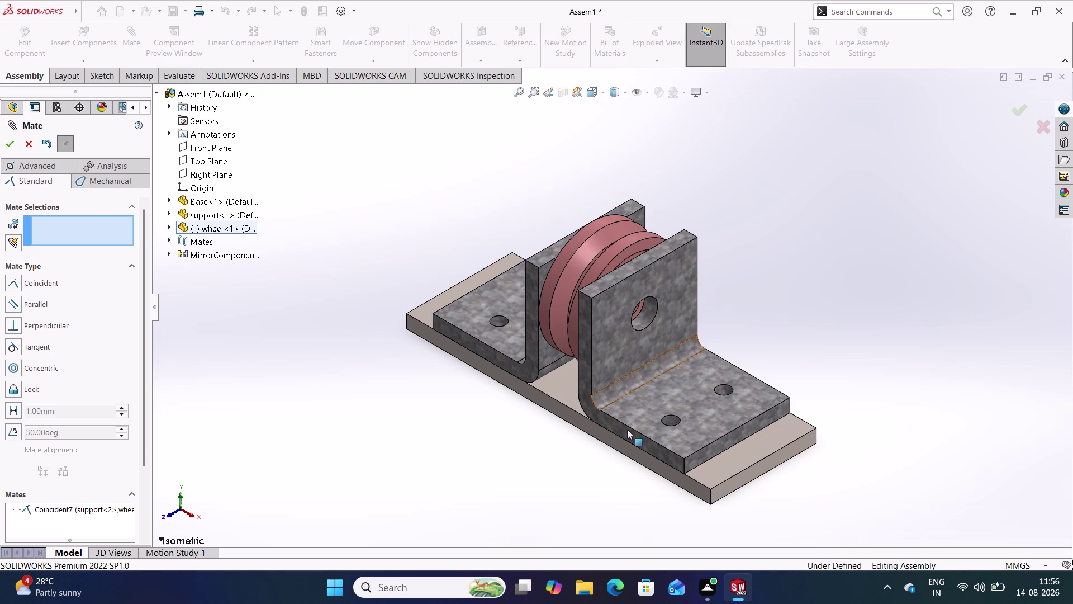
Choose Isometric from the View Orientation list to show the wheel between both brackets.
click(360, 344)
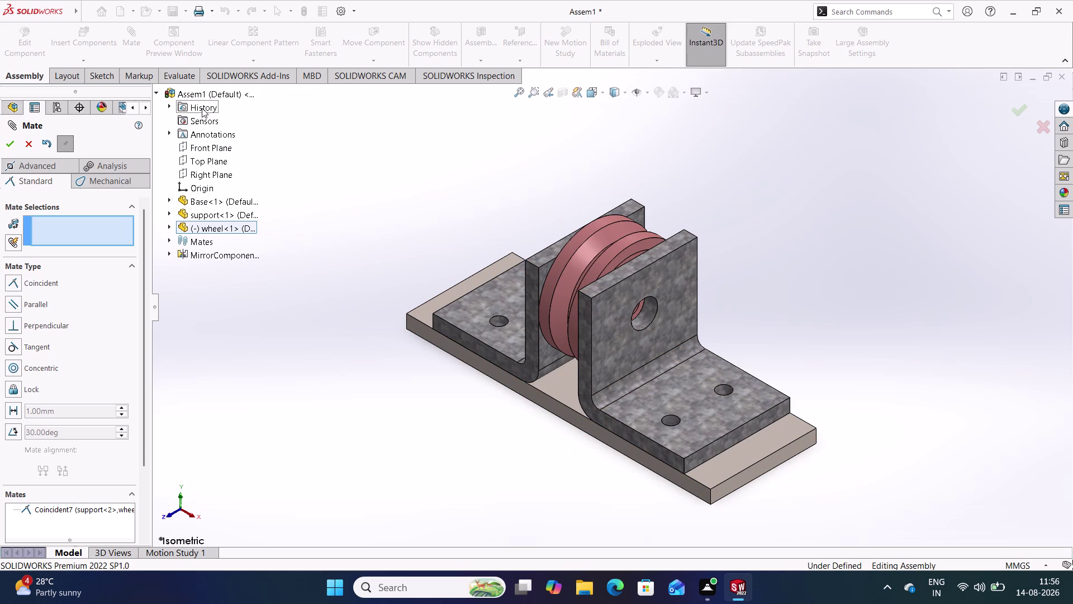
Insert the Bush part, rotated 90°, and place it loose beside the base.
click(32, 149)
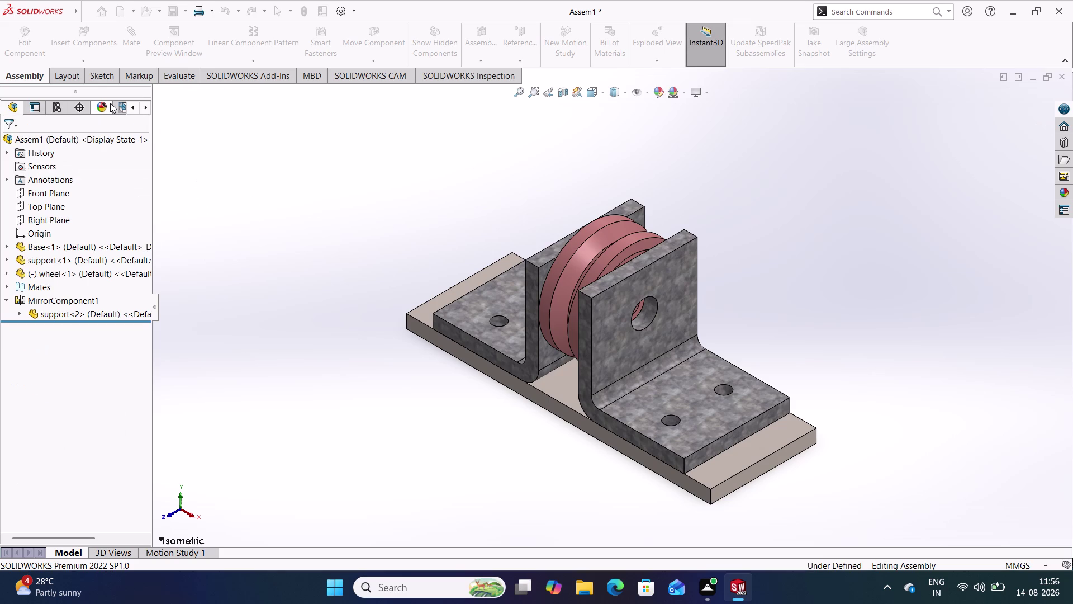
click(91, 46)
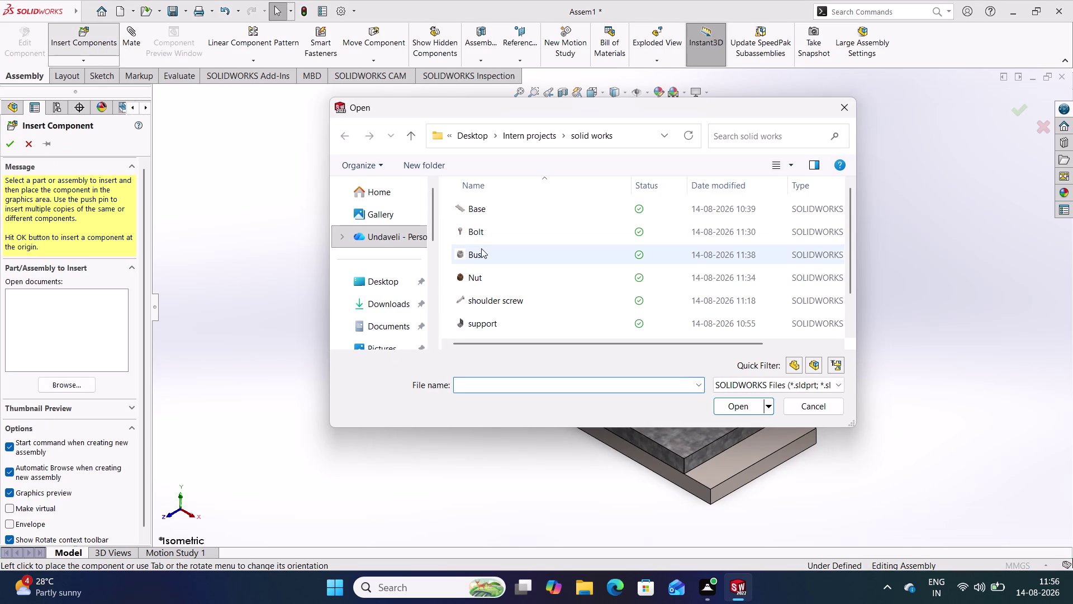
click(481, 258)
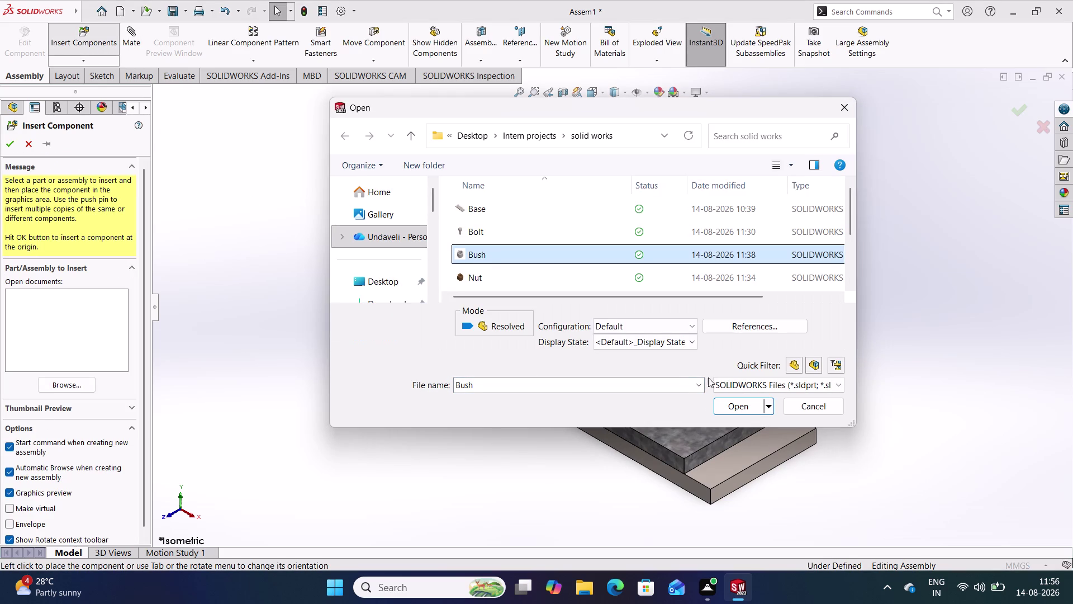
click(737, 410)
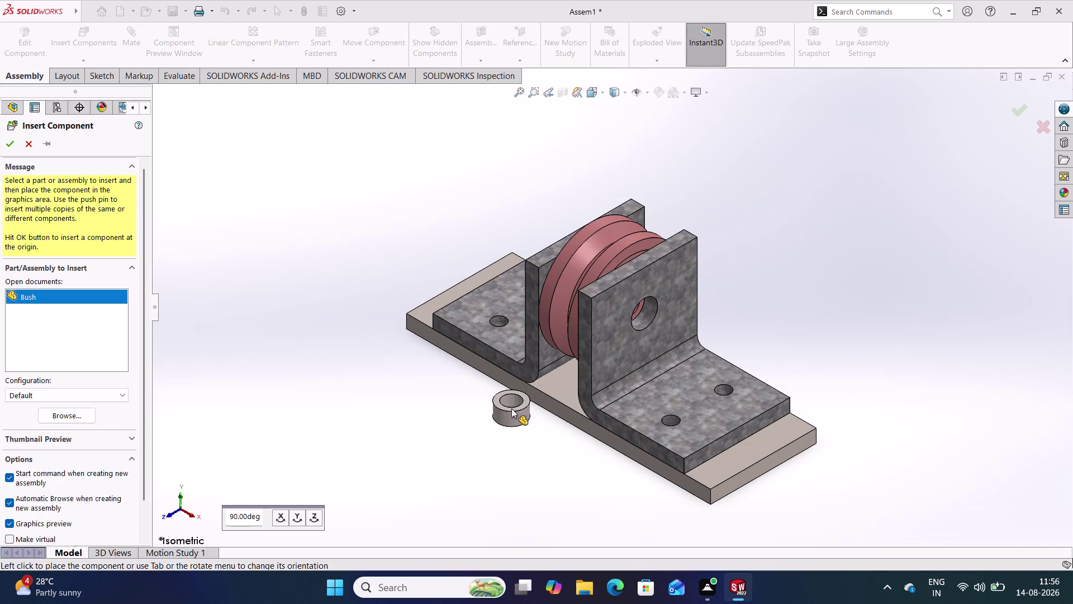
click(282, 520)
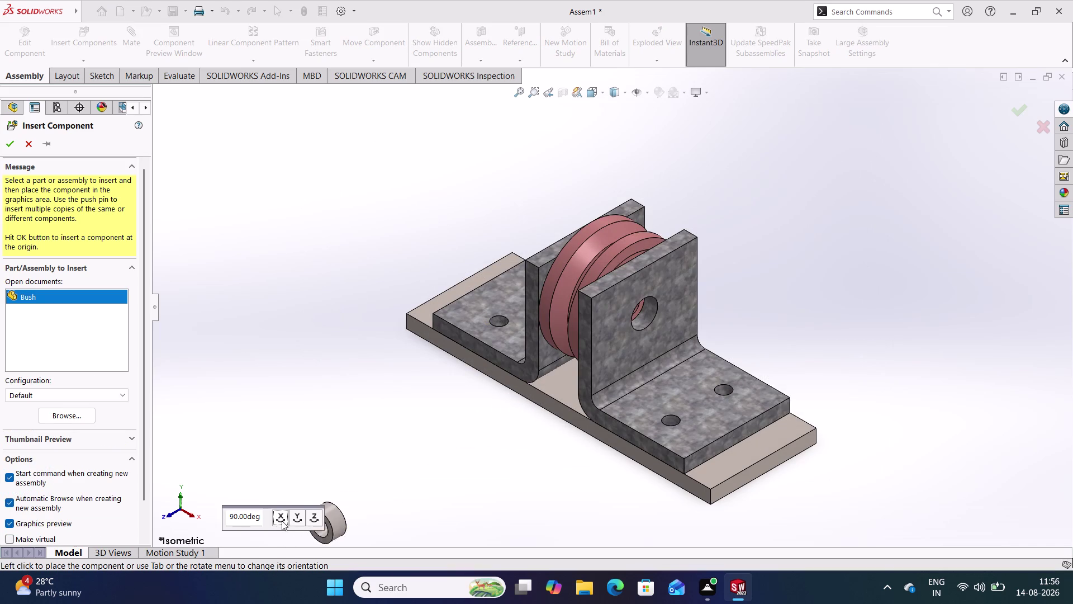
click(296, 518)
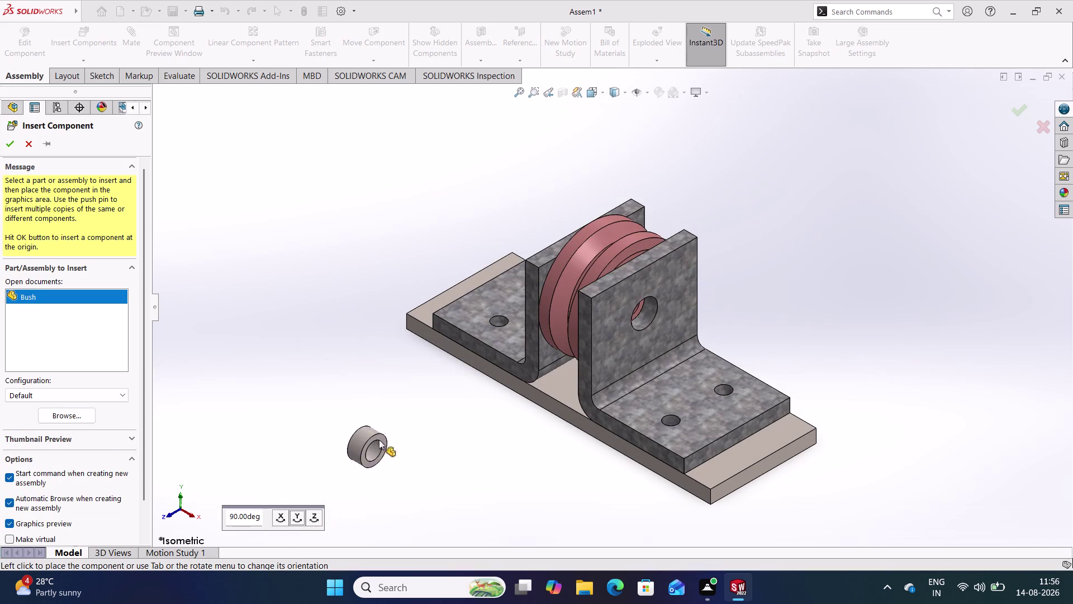
click(400, 430)
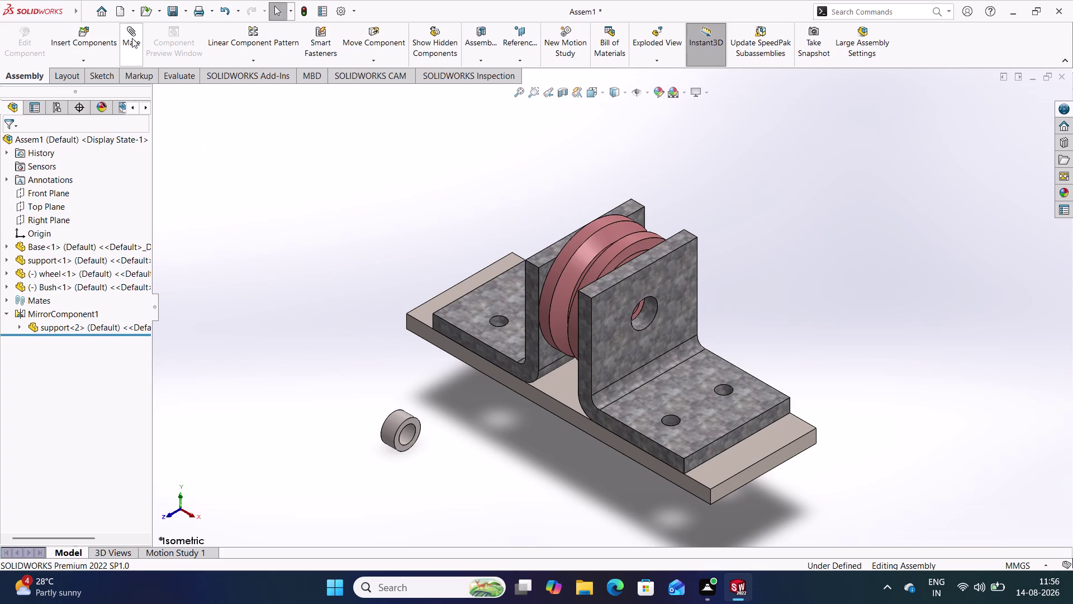
click(132, 38)
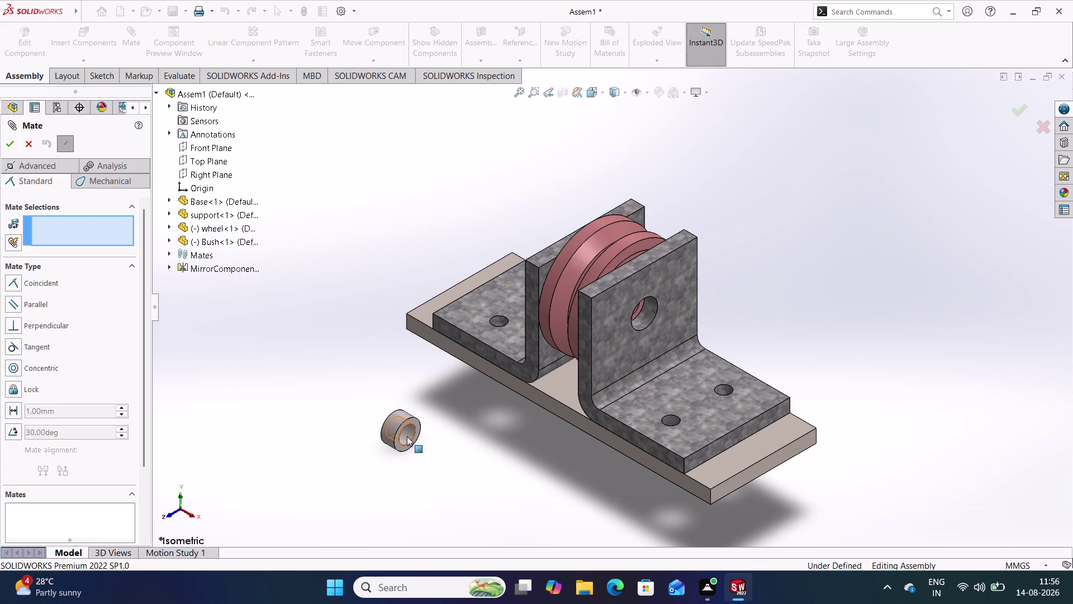
Mate the bush's outer face concentric with the bracket hole and slide it along the axis.
click(407, 433)
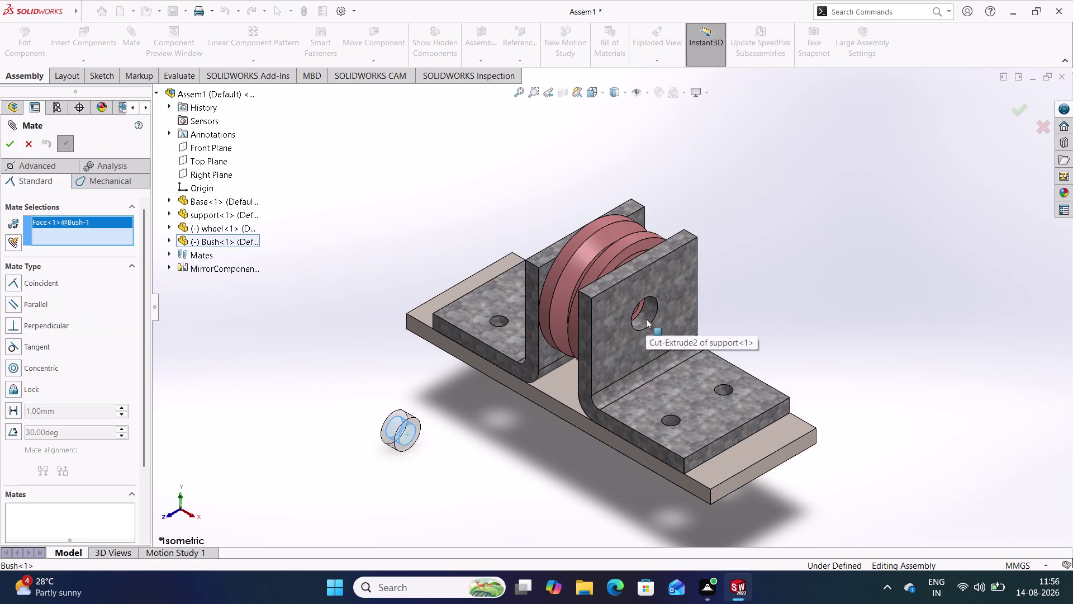
click(648, 322)
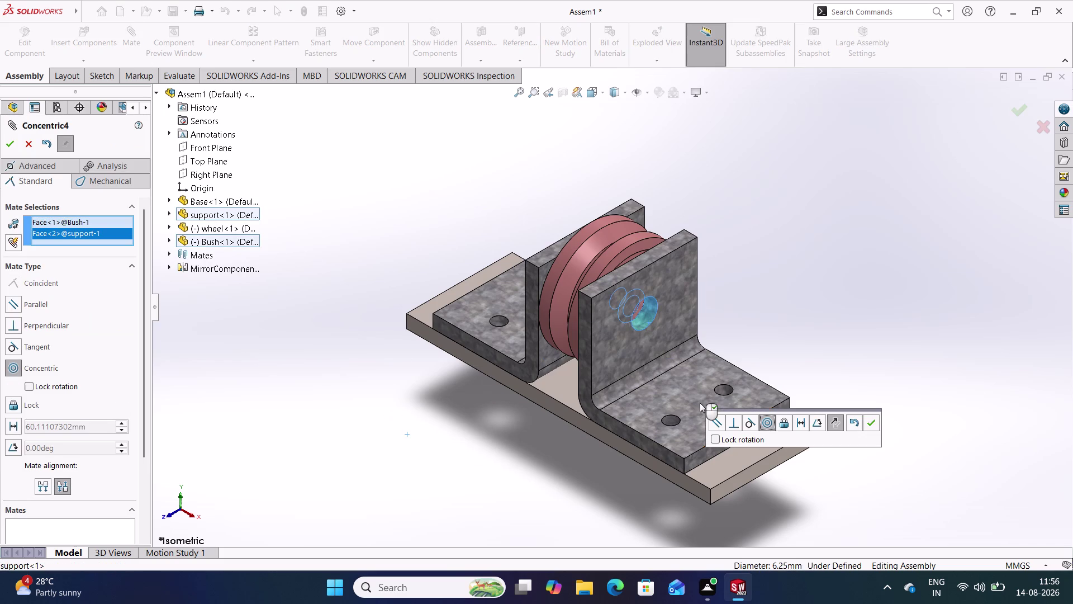
click(870, 422)
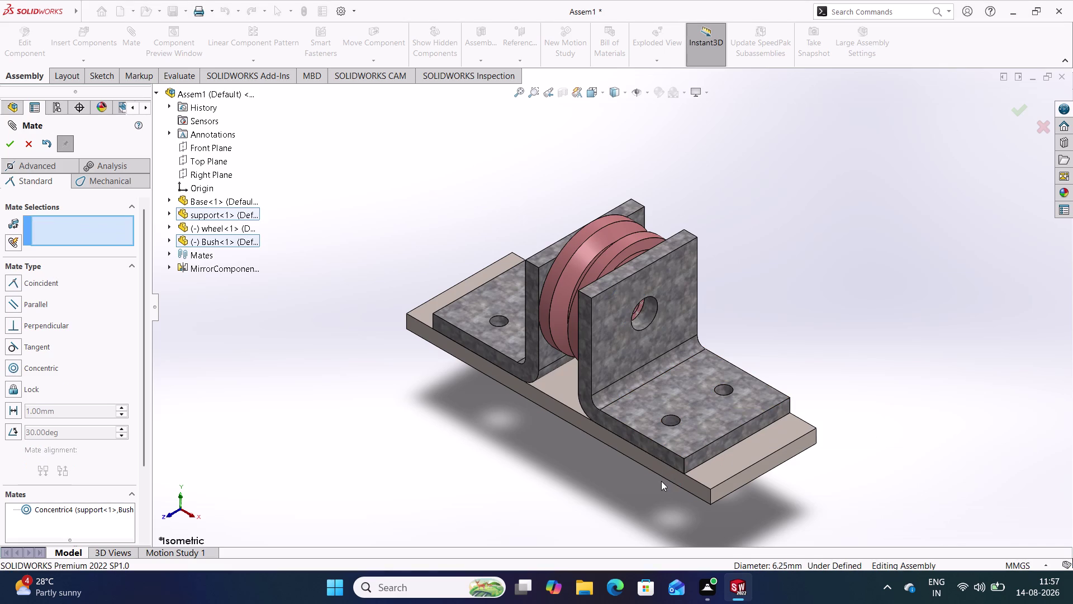
middle_drag(661, 480, 623, 443)
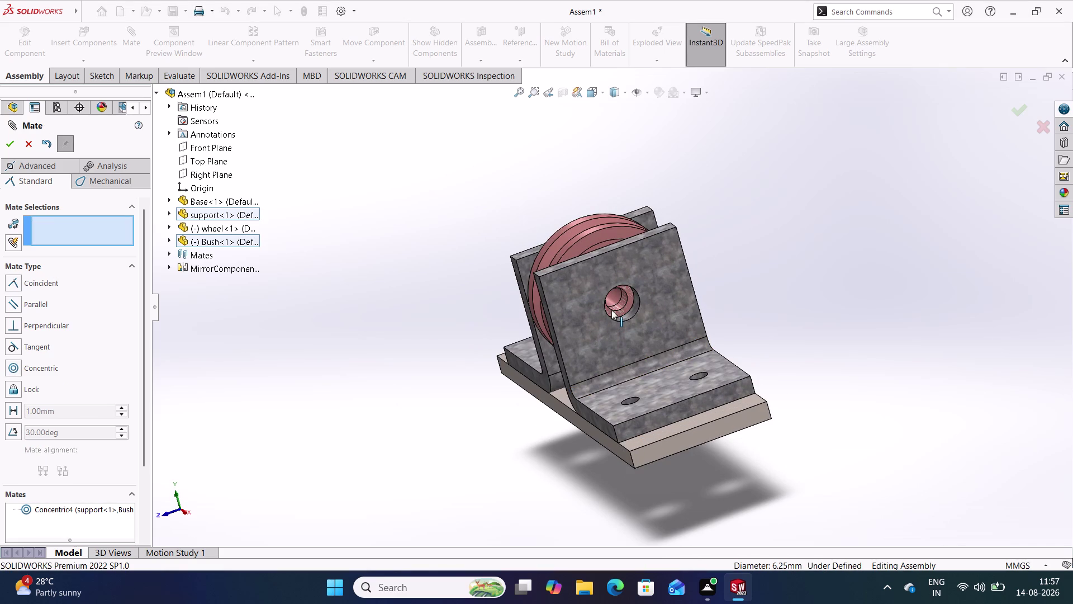
drag(611, 309, 715, 380)
click(488, 445)
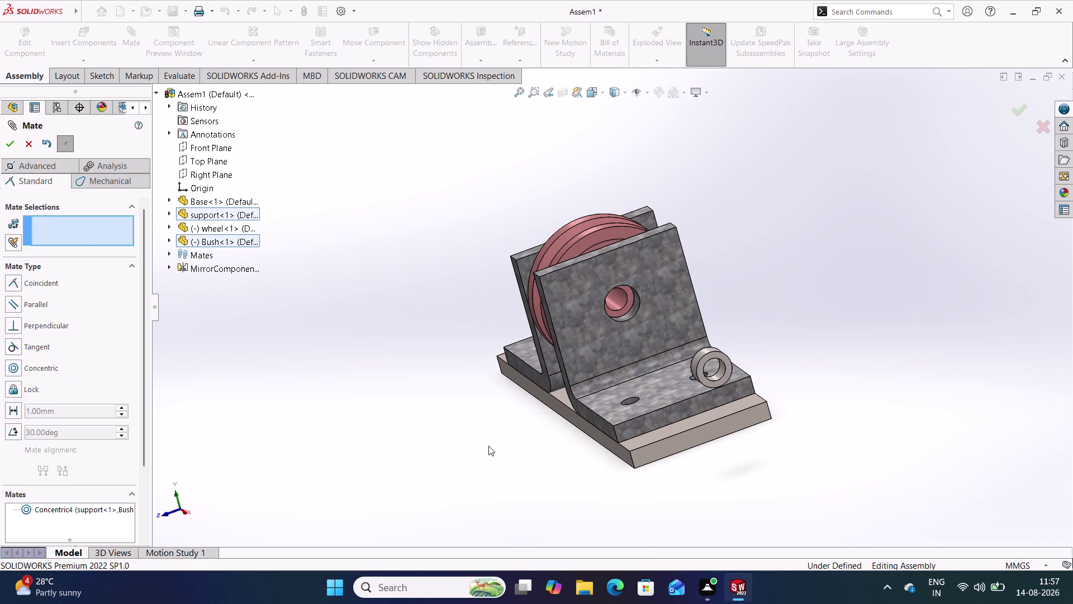
middle_drag(489, 446, 530, 465)
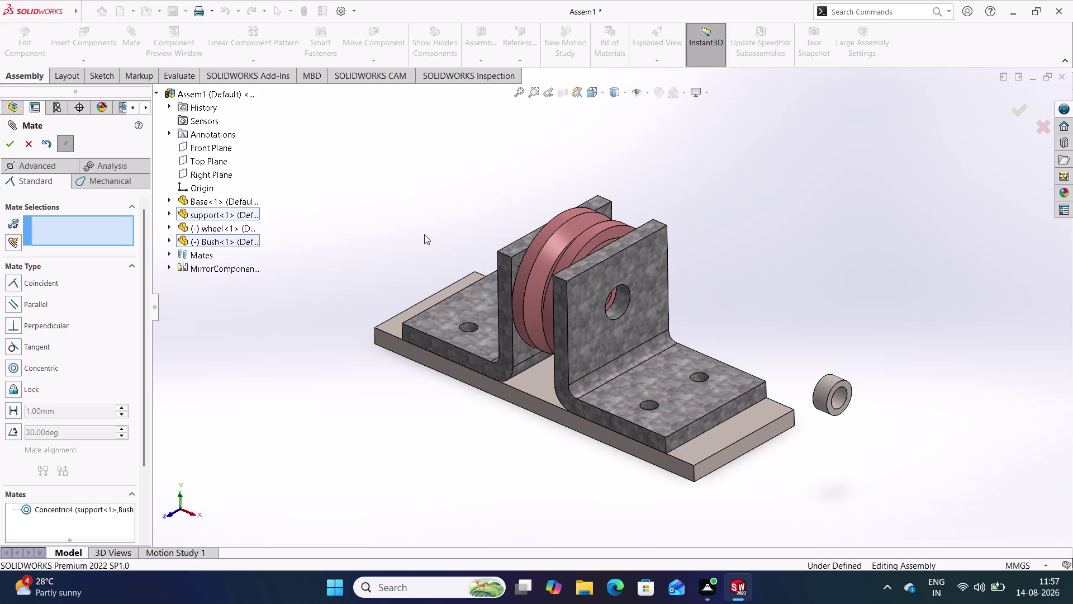
Mate a bush face coincident with the bracket face and orbit to check the seating.
click(847, 384)
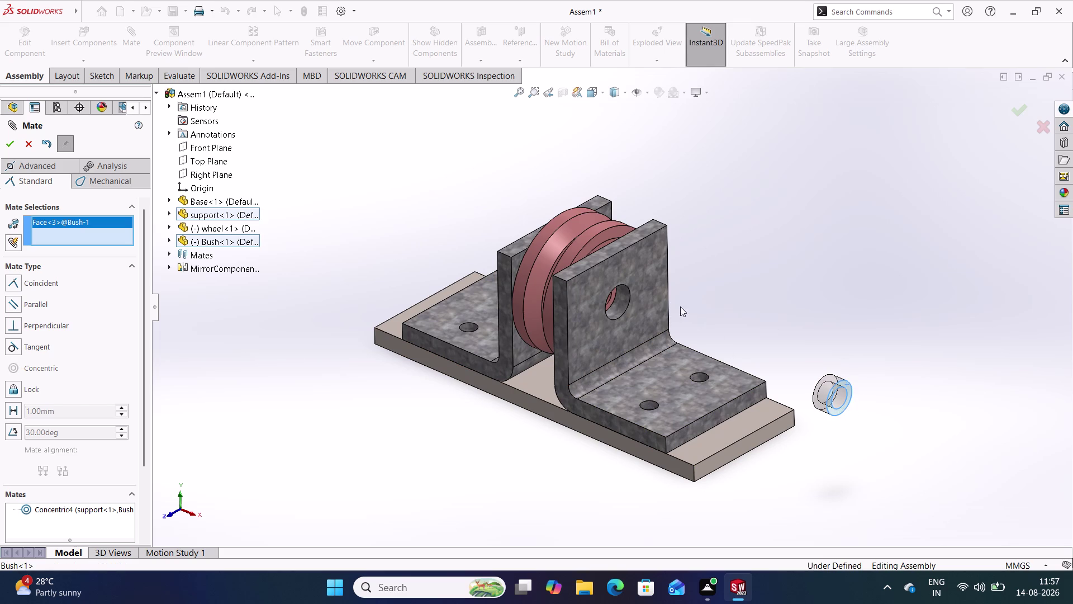
click(656, 278)
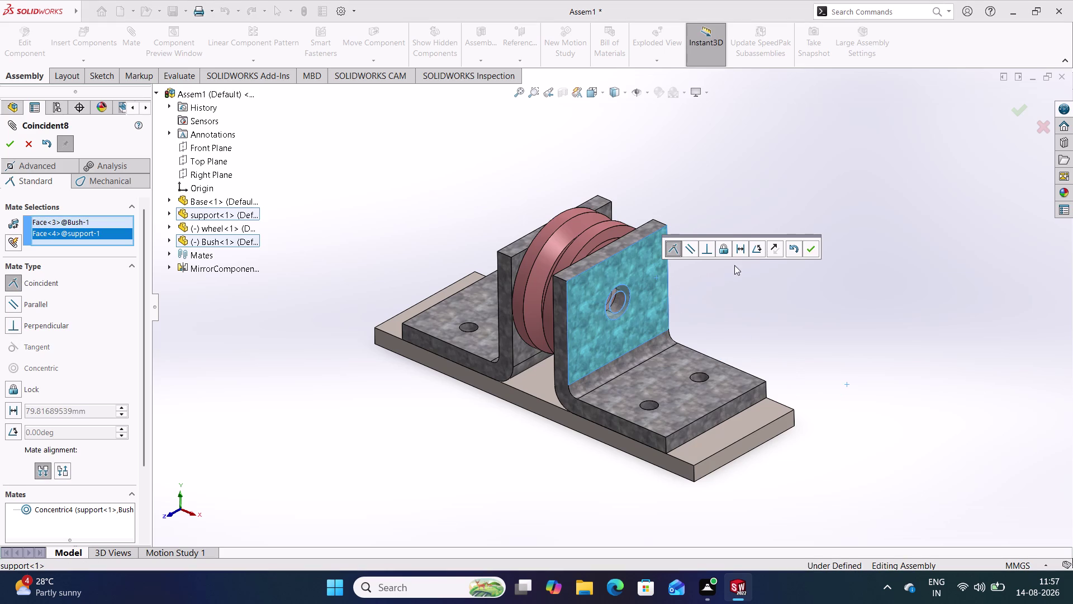
click(808, 247)
click(801, 301)
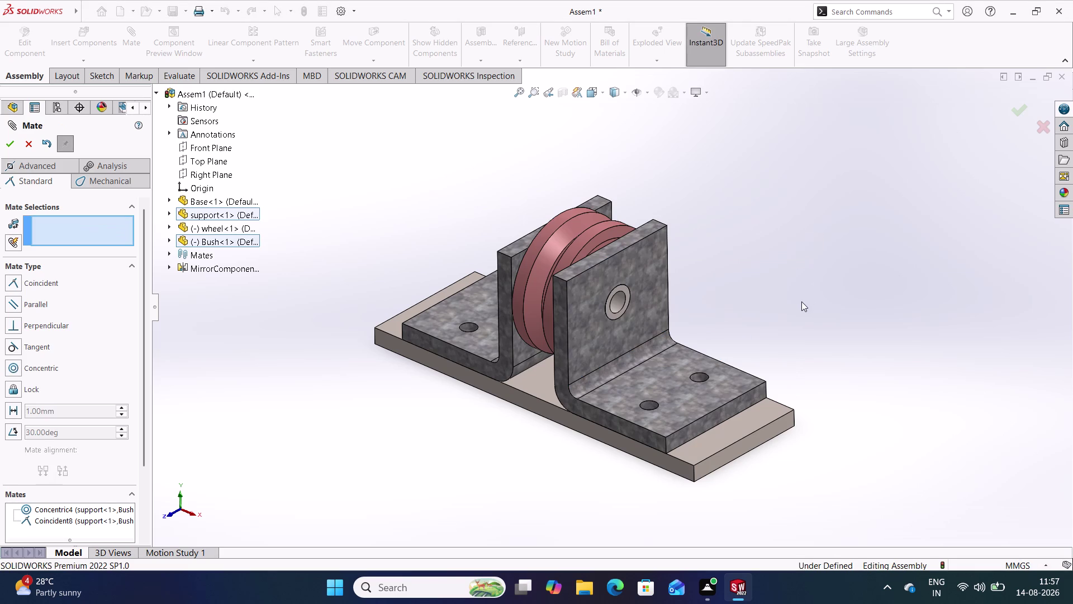
middle_drag(757, 259, 797, 276)
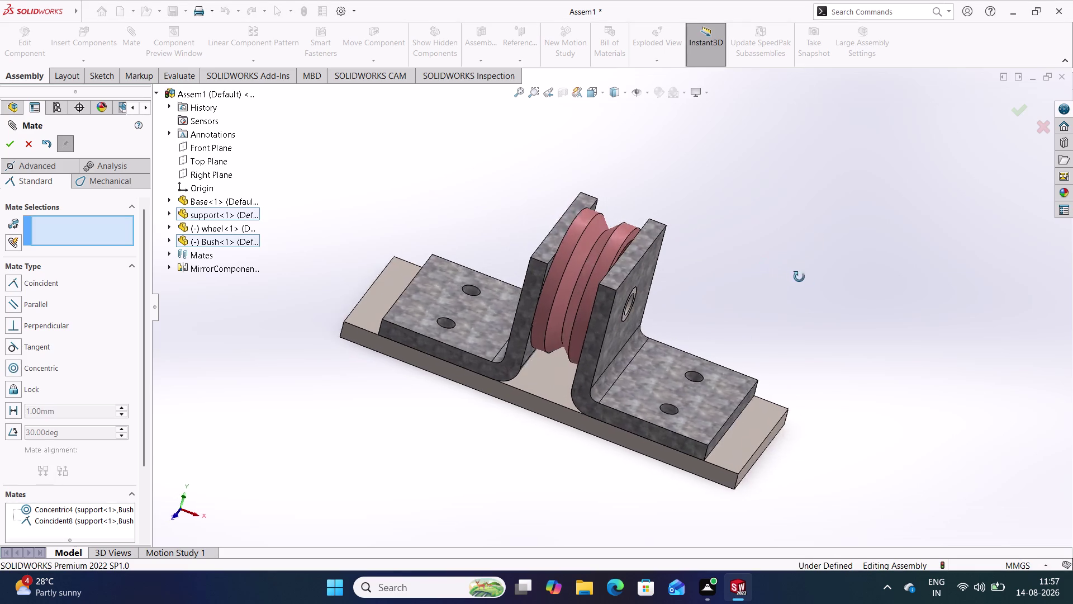
middle_drag(797, 275, 805, 280)
middle_drag(815, 288, 774, 275)
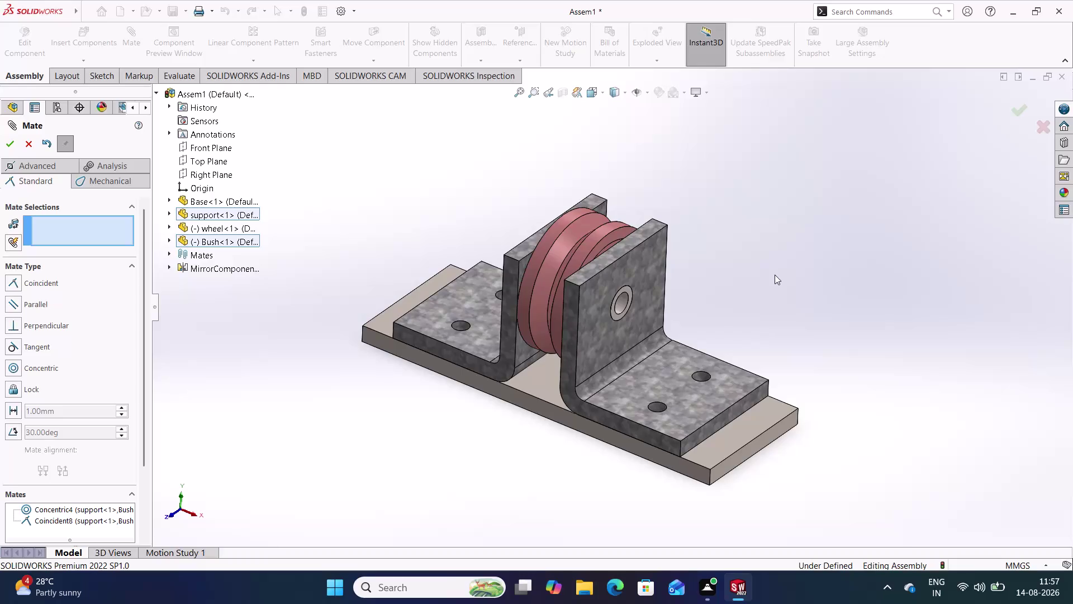
middle_drag(770, 269, 762, 234)
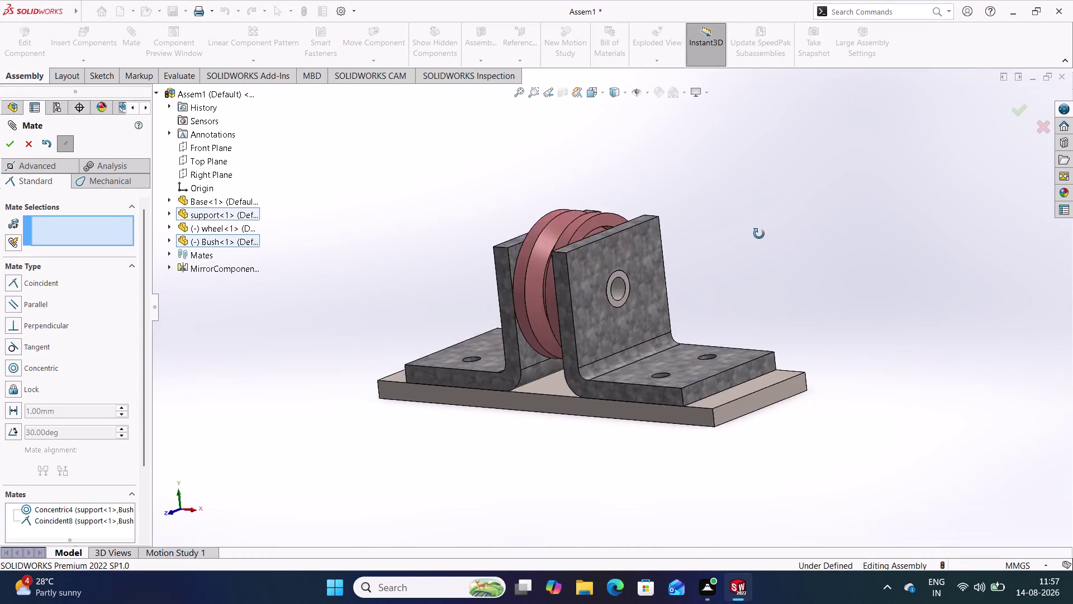
middle_drag(761, 234, 763, 282)
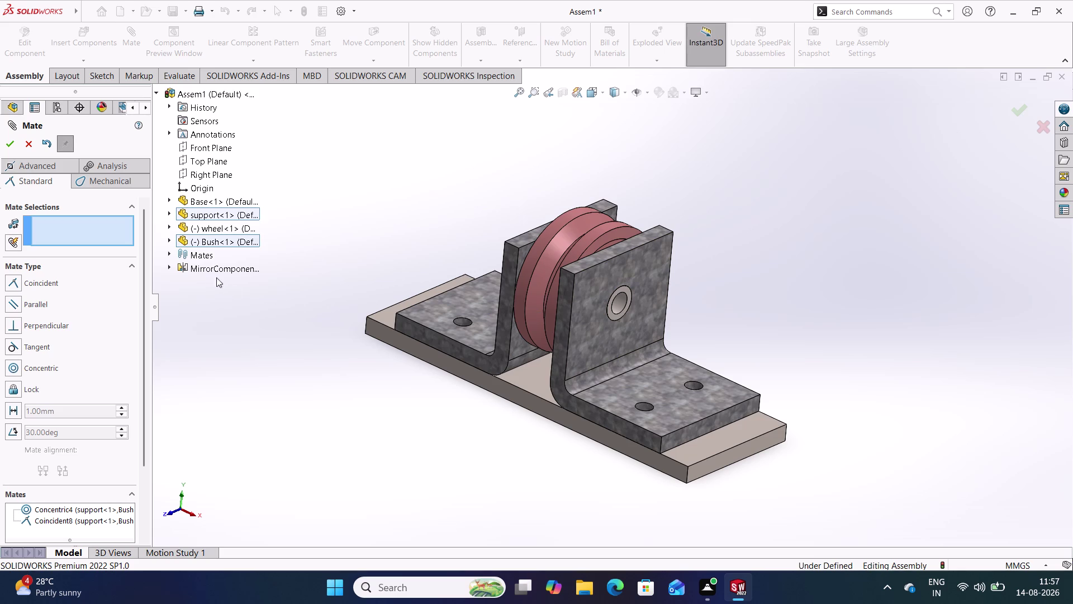
Mate the Bush Front Plane coincident with the assembly Front Plane and close Mate.
click(170, 241)
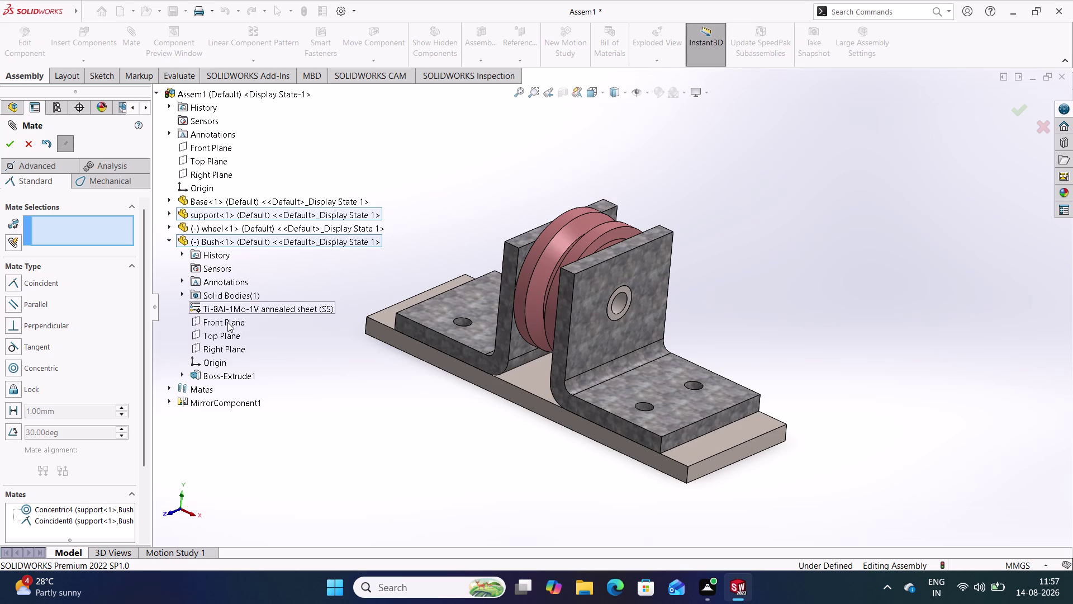
click(228, 319)
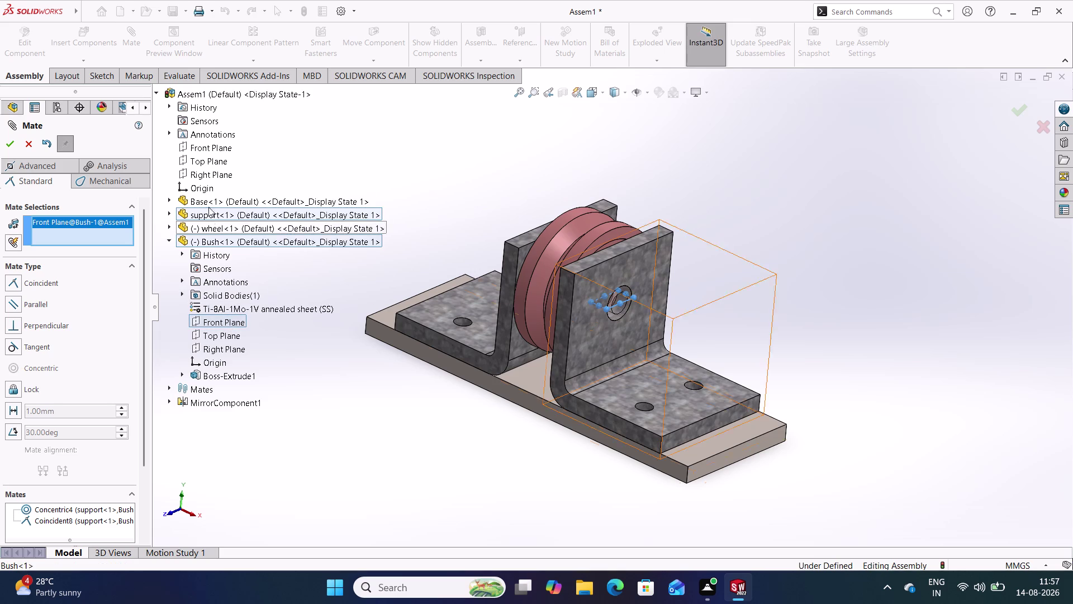
click(206, 147)
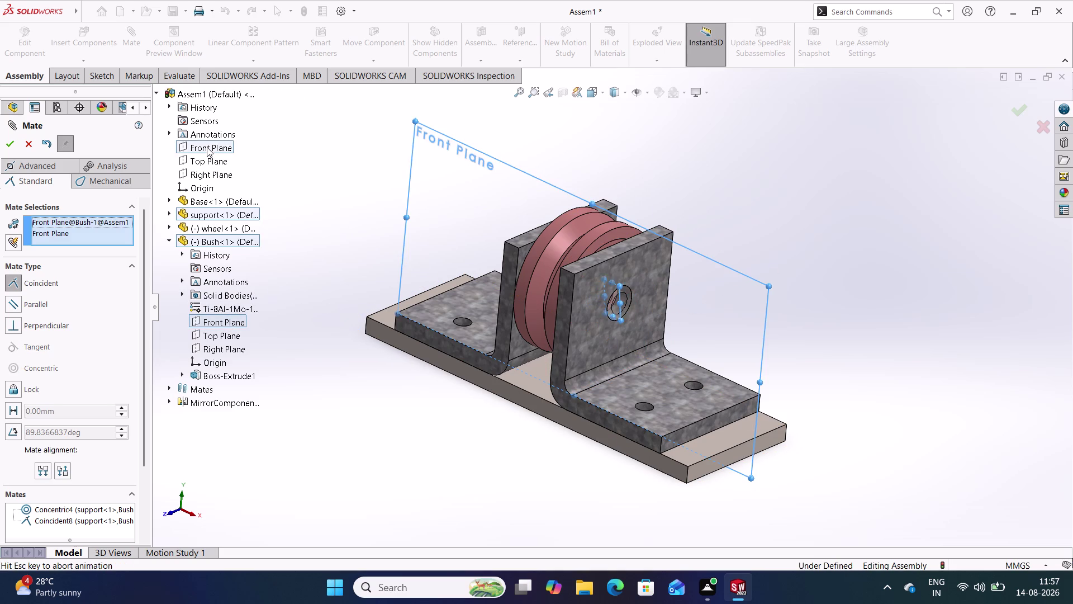
middle_drag(627, 460, 575, 442)
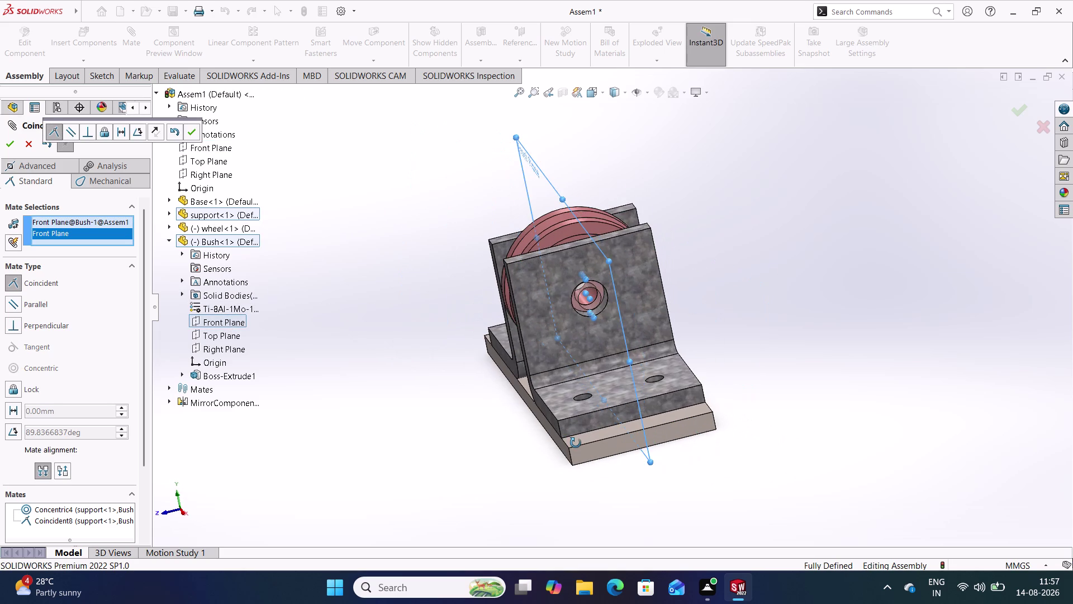
middle_drag(575, 442, 603, 439)
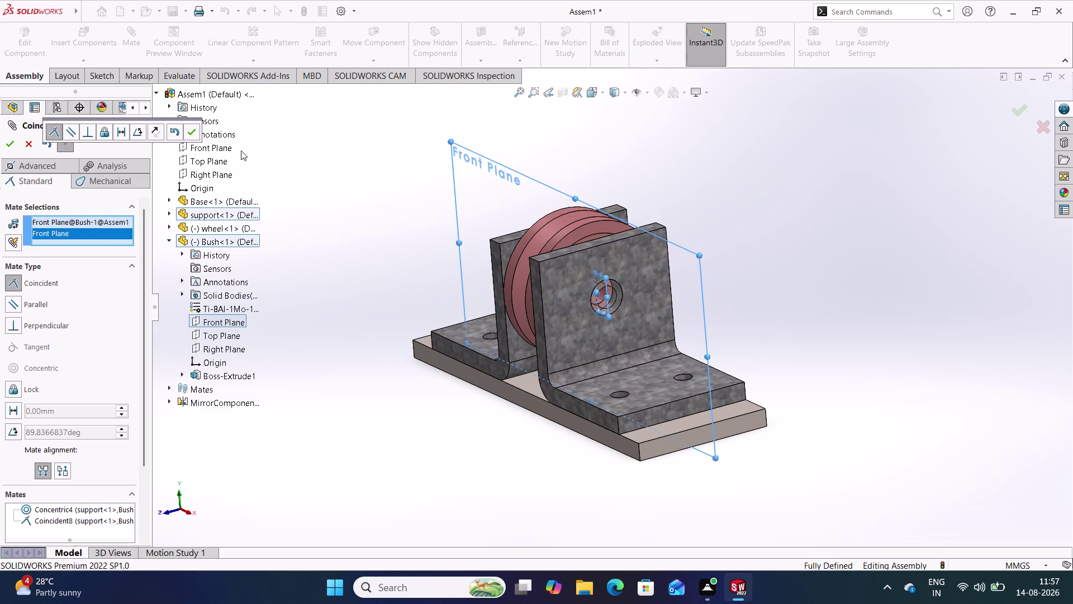
click(192, 131)
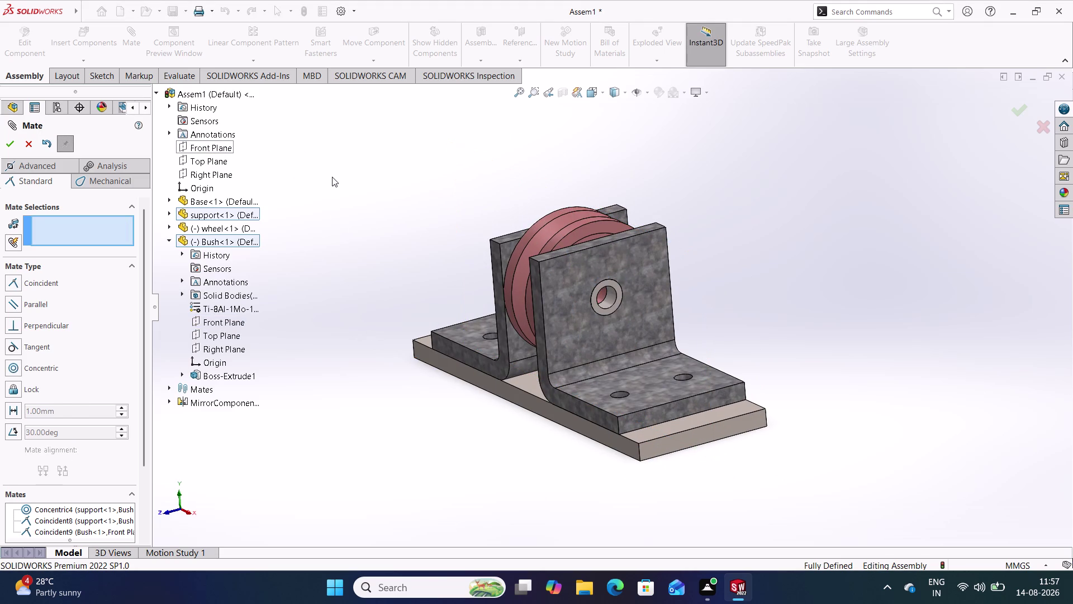
click(332, 176)
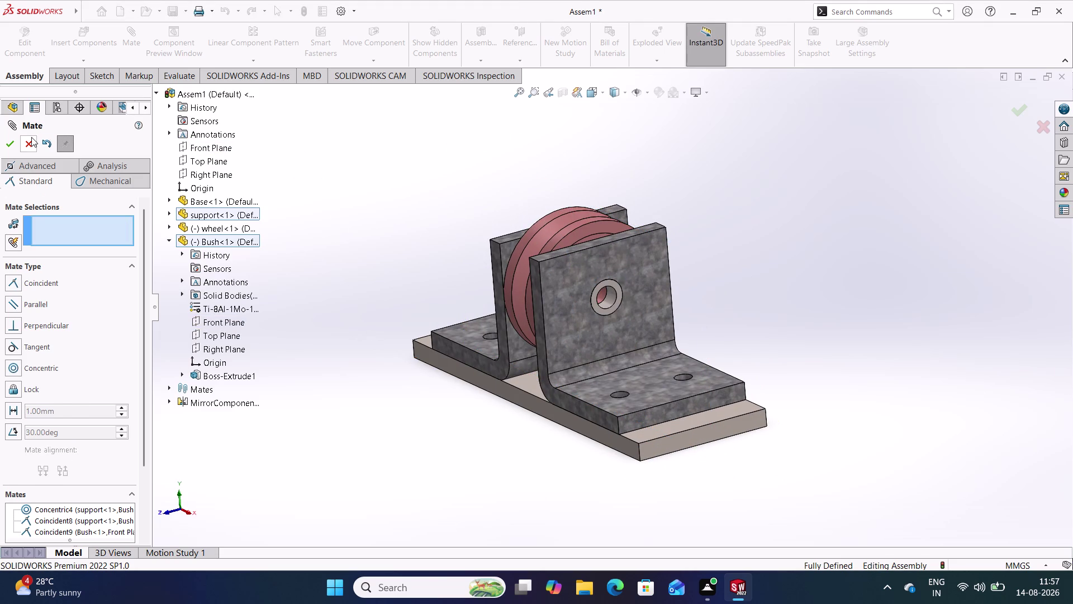
click(30, 140)
Collapse the Bush and MirrorComponent1 tree nodes and open the Linear Component Pattern dropdown.
click(294, 253)
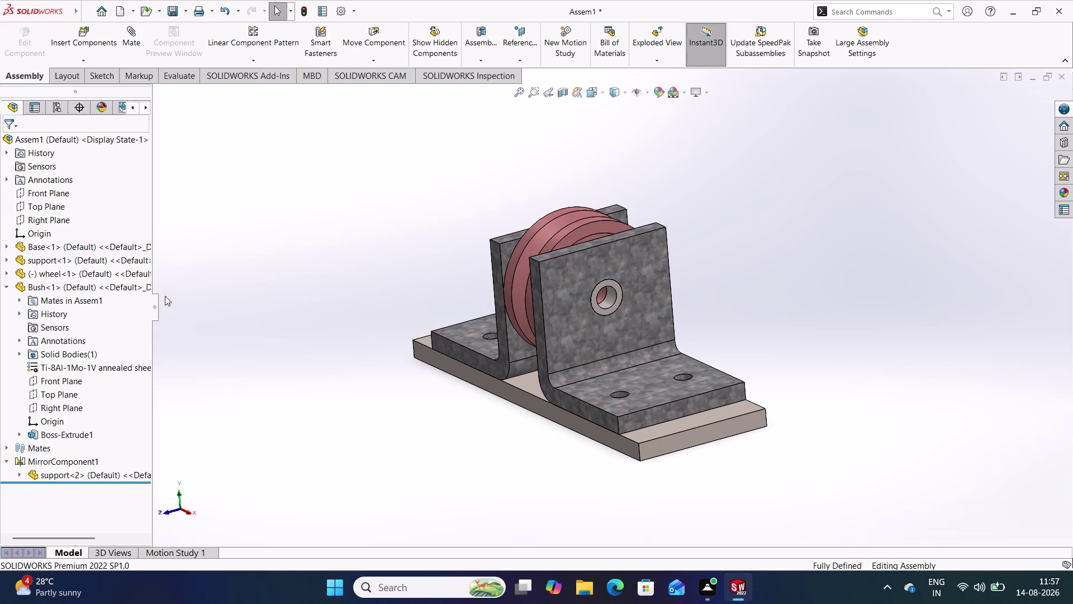
click(5, 284)
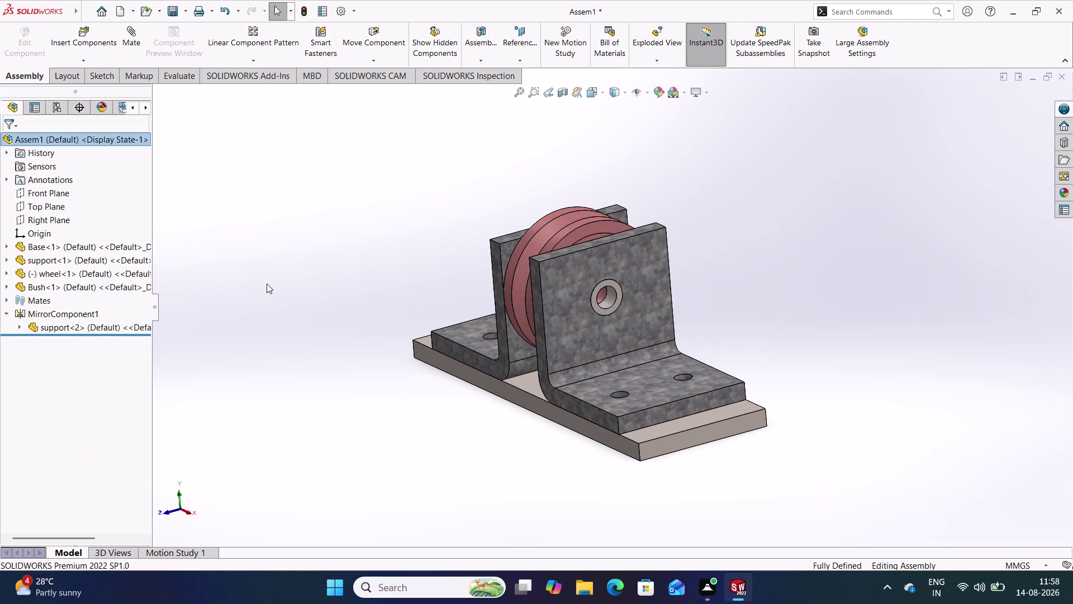
click(8, 315)
click(8, 315)
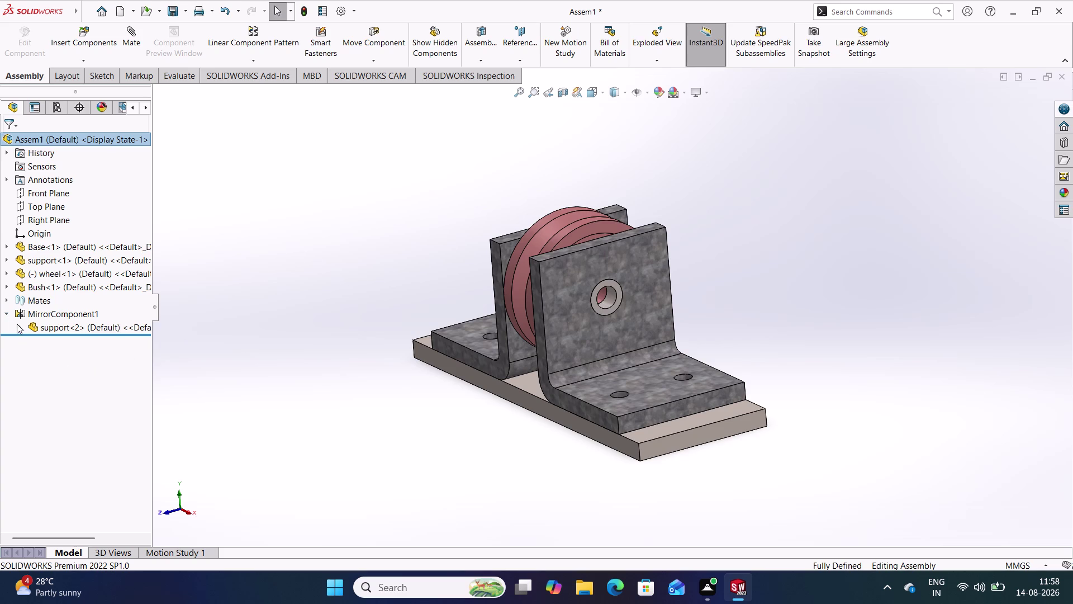
click(19, 326)
click(19, 326)
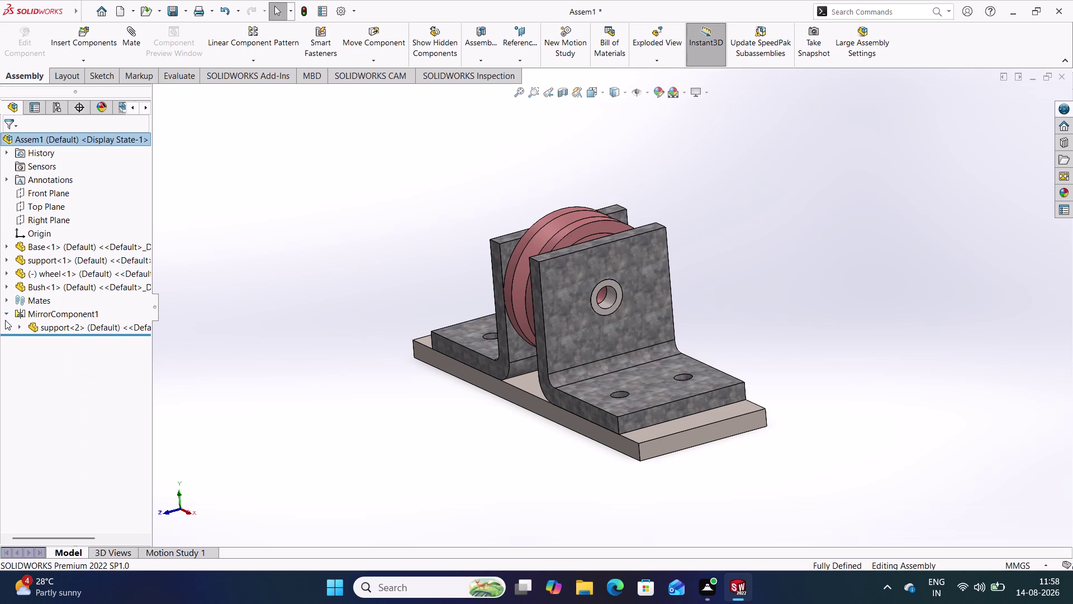
click(6, 313)
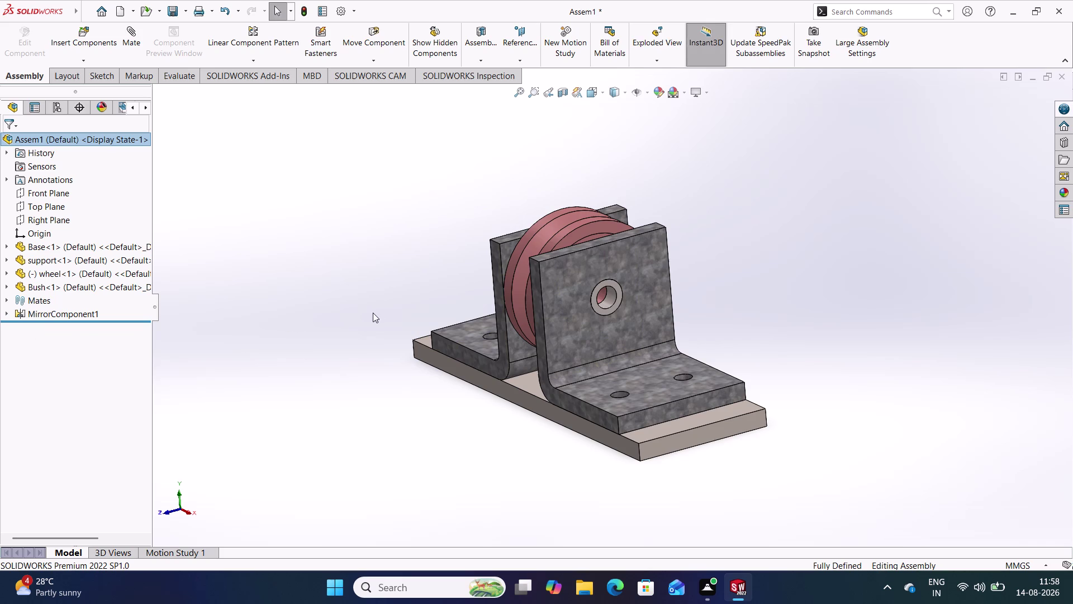
click(258, 64)
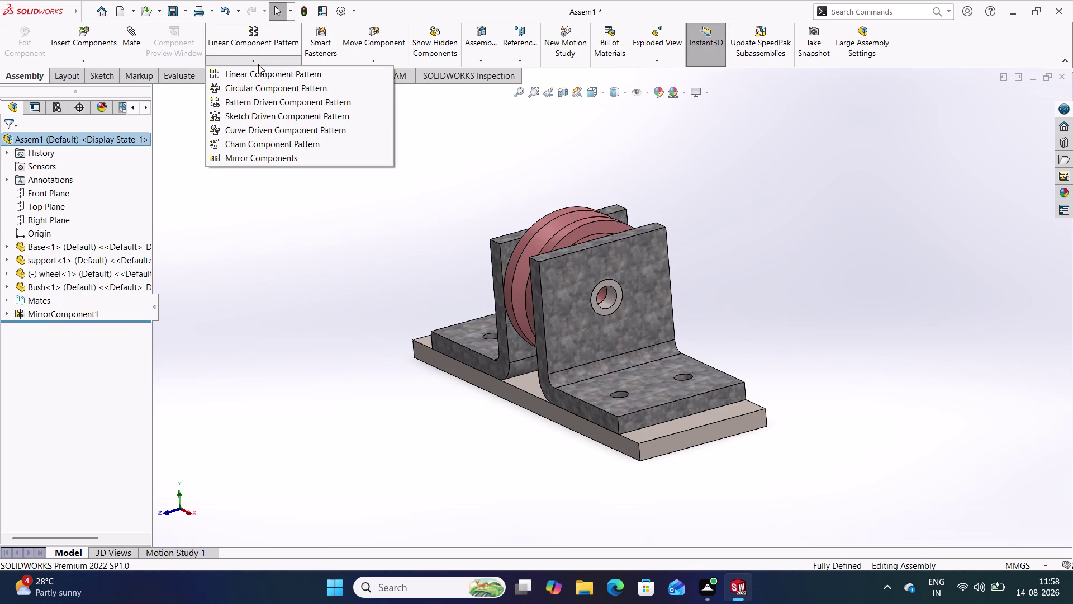
Mirror Bush-1 across the Right Plane into the opposite bracket.
click(267, 159)
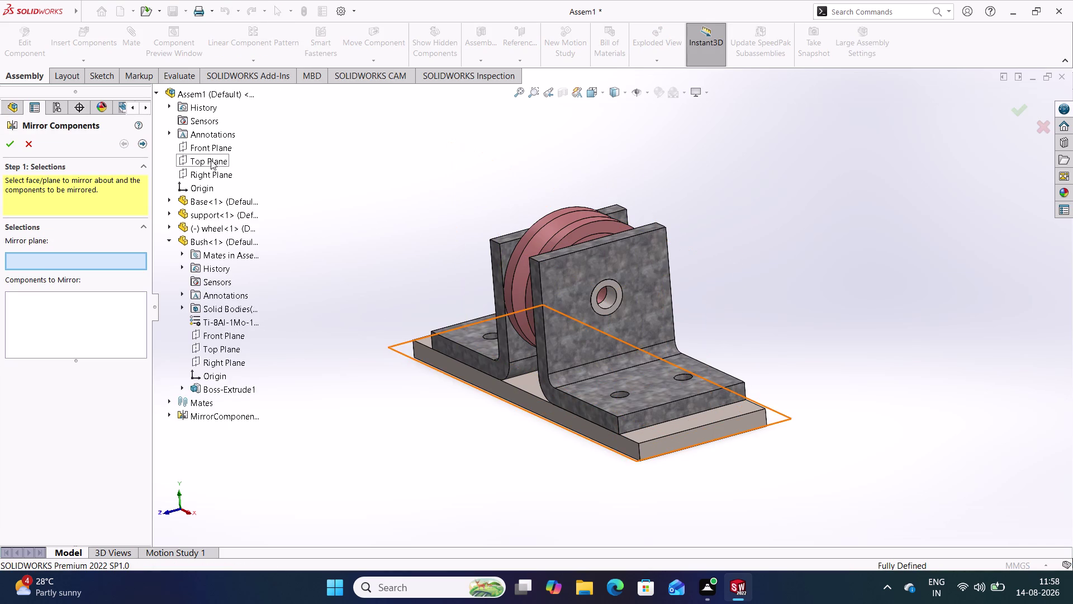
click(212, 171)
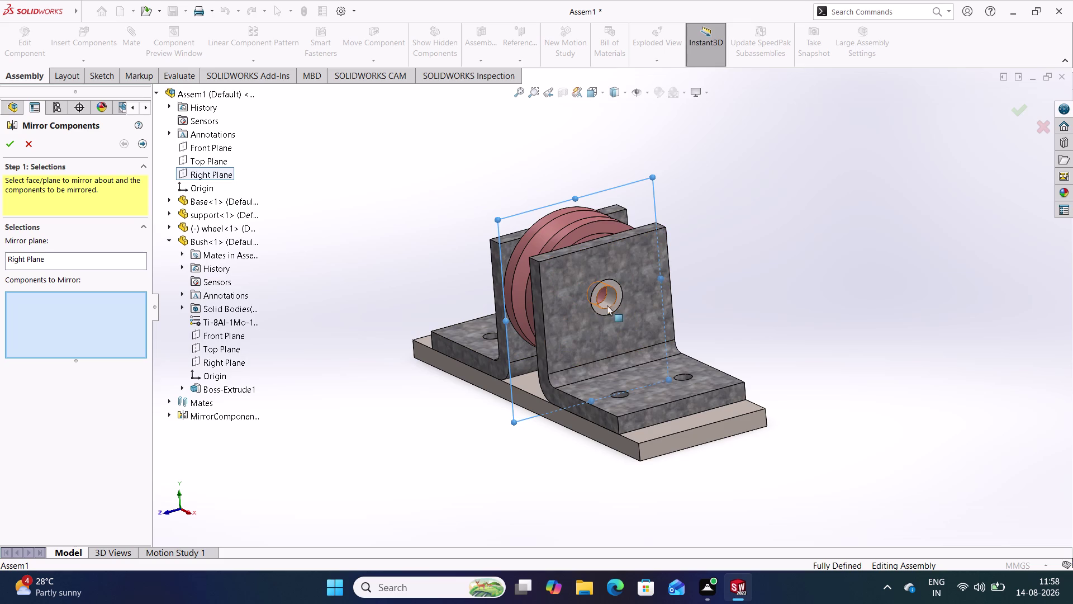
click(610, 285)
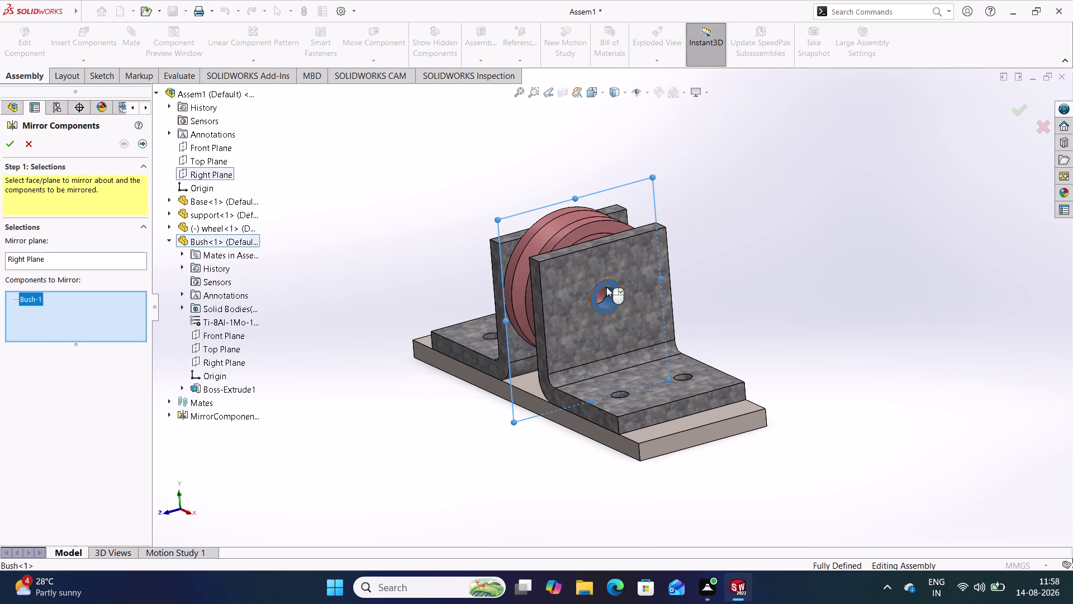
middle_drag(408, 248, 459, 280)
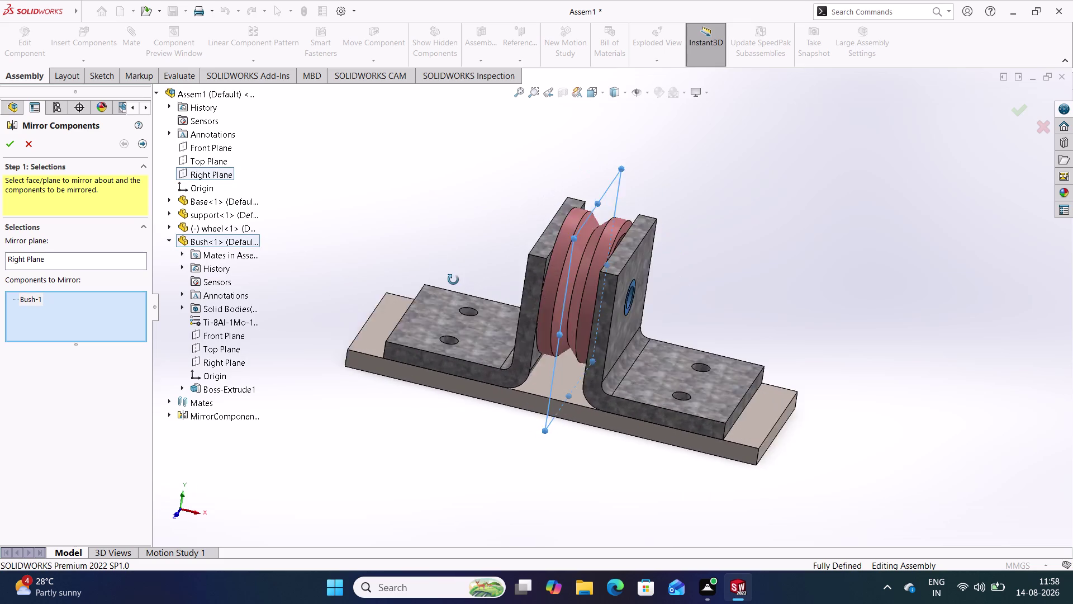
middle_drag(459, 280, 447, 279)
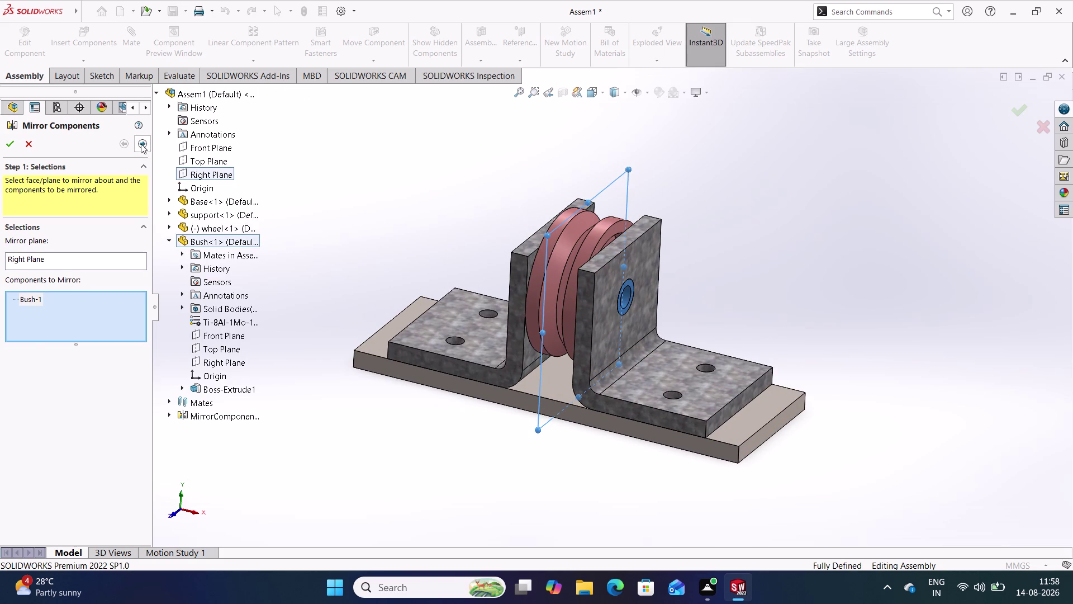
click(141, 143)
middle_drag(346, 193, 403, 240)
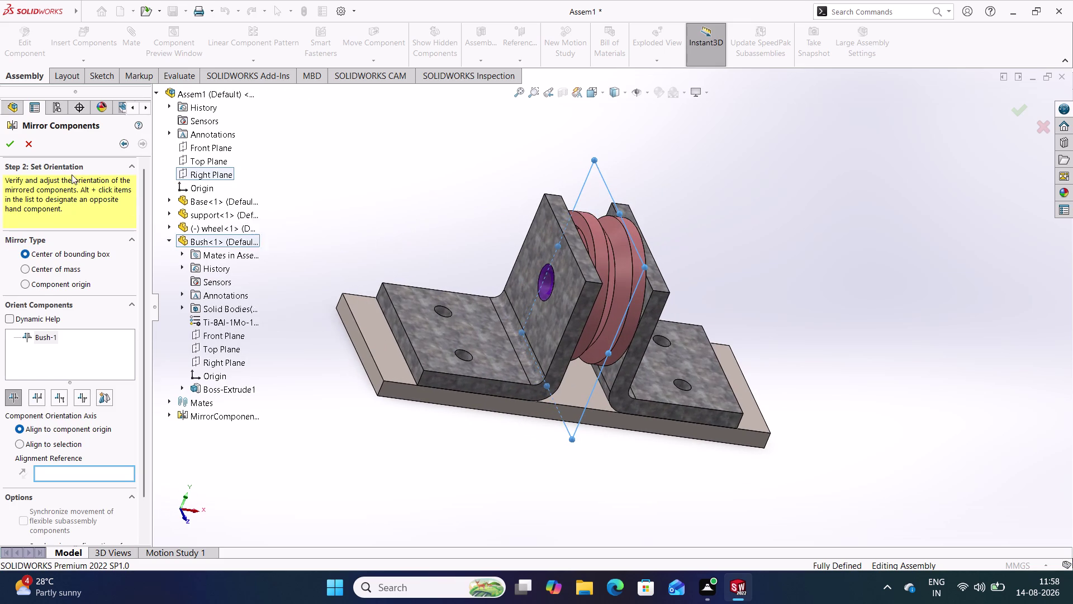
click(9, 144)
click(367, 204)
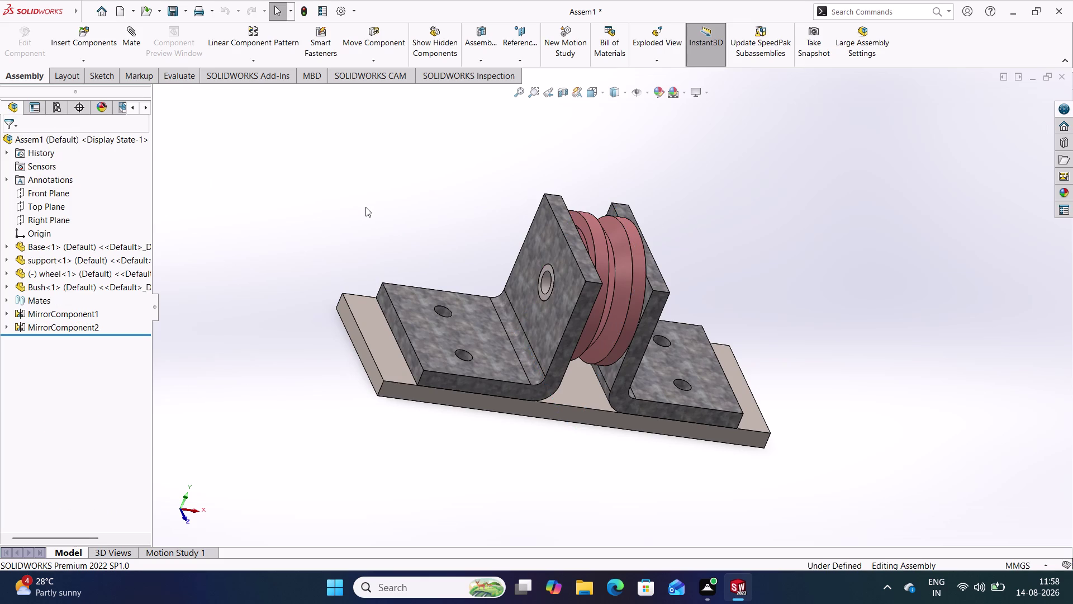
Toggle the mirror entries in the assembly tree and return to the isometric view.
middle_drag(355, 205, 278, 188)
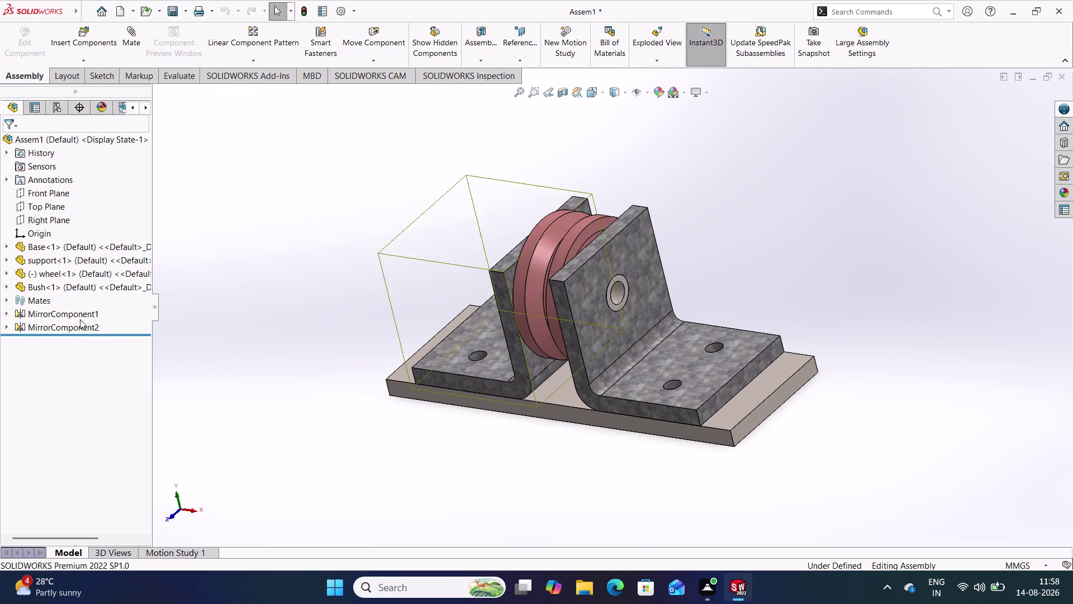
click(9, 327)
click(9, 327)
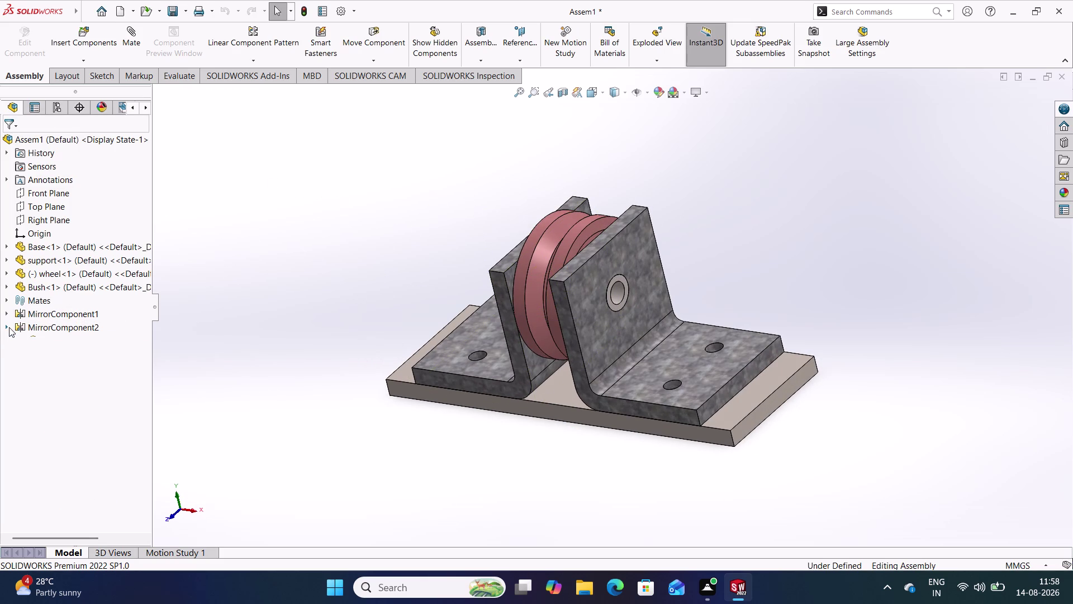
click(6, 315)
click(7, 315)
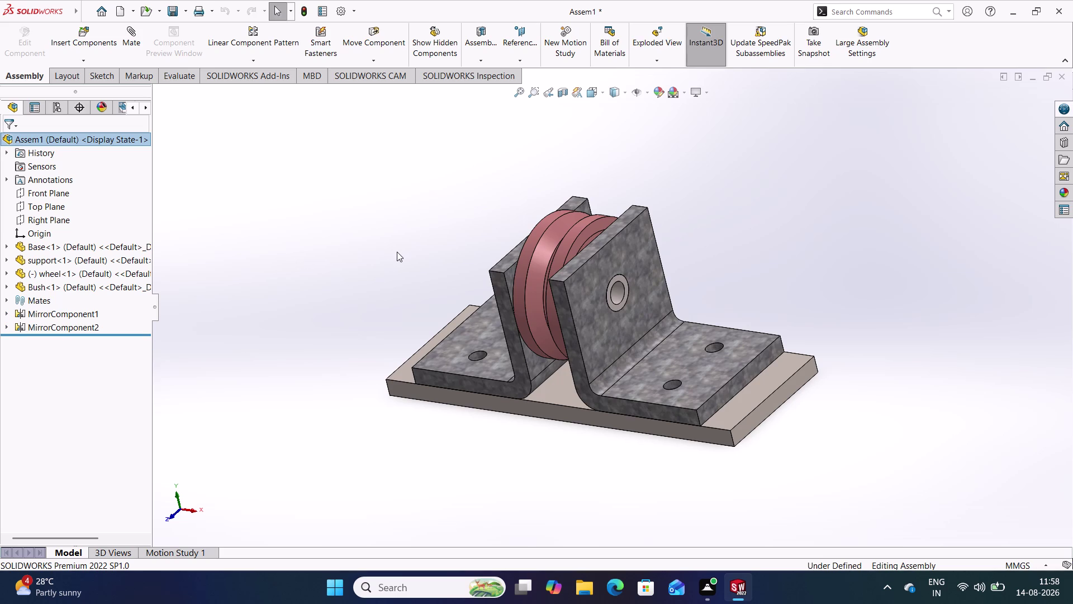
key(ctrl+7)
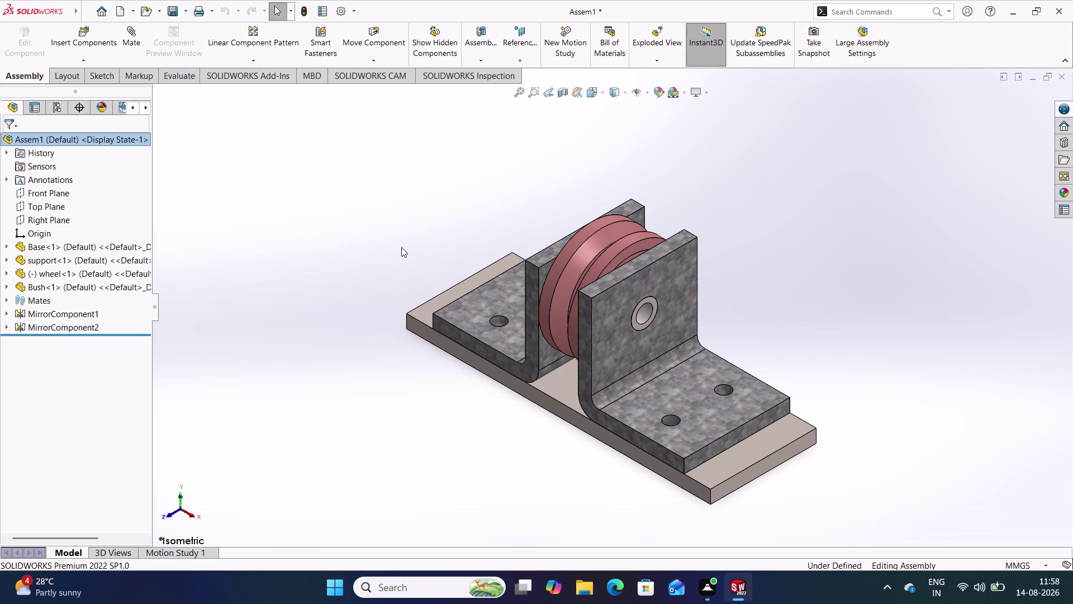
Start Insert Components to browse the part files, including Bush, Nut and shoulder screw.
click(92, 36)
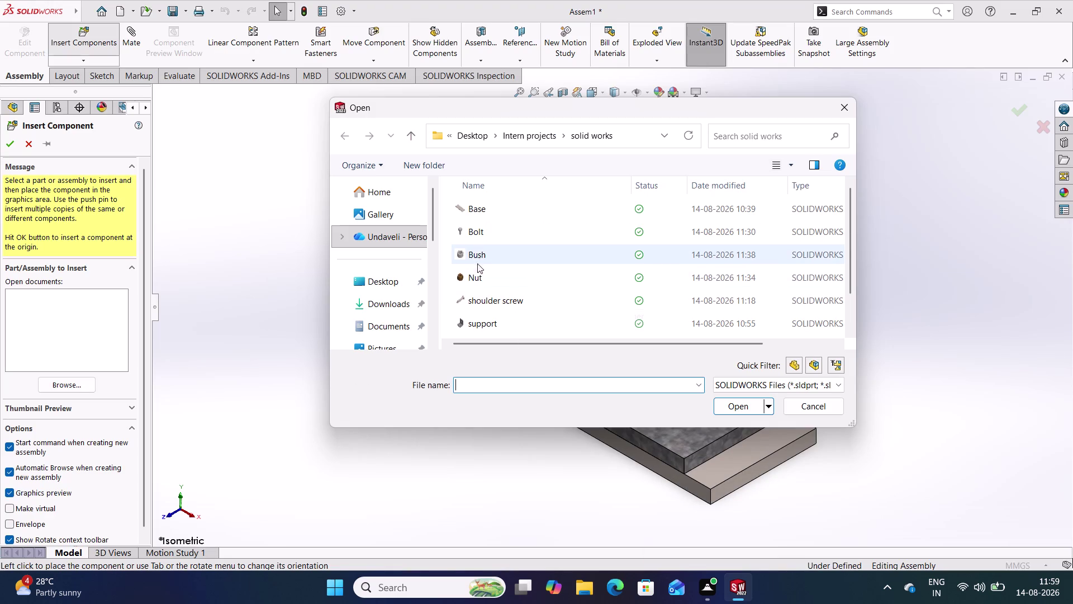
Insert the shoulder screw, turned with the 90° buttons, beside the bracket and start mating its shank.
click(502, 304)
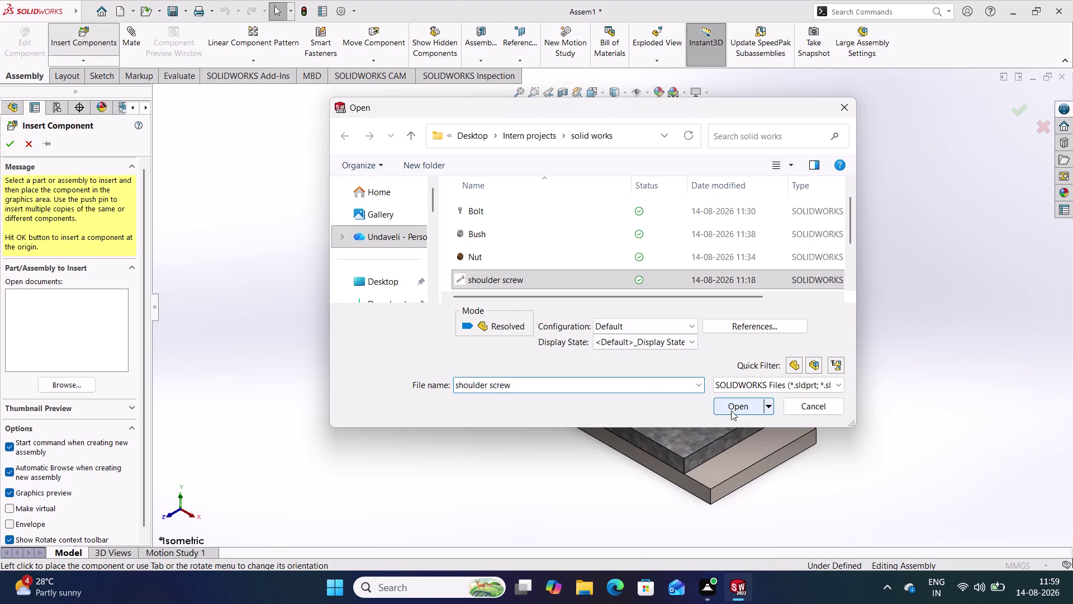
click(731, 410)
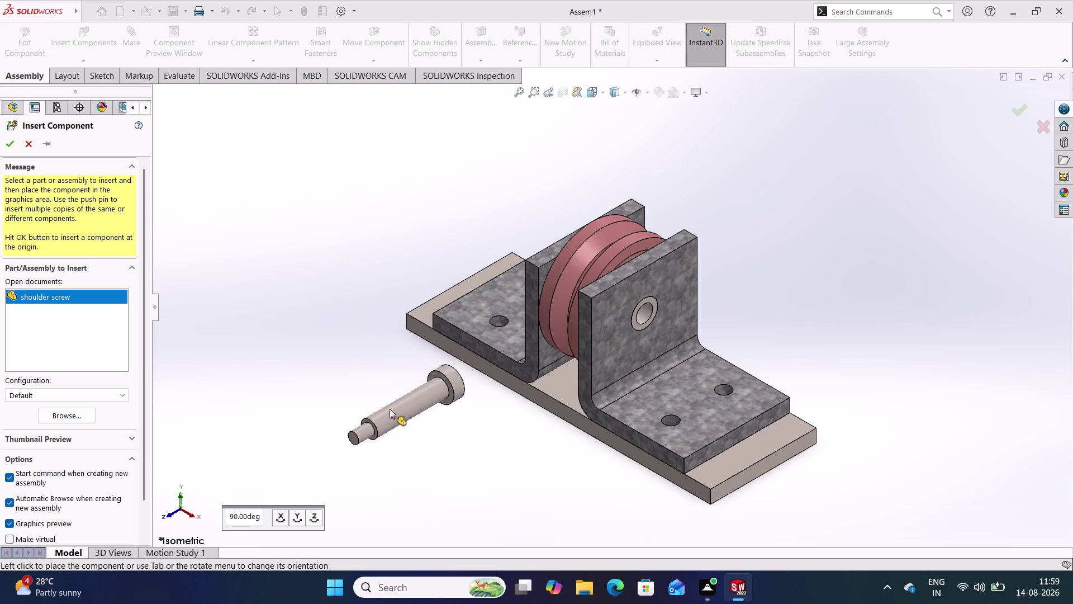
click(298, 516)
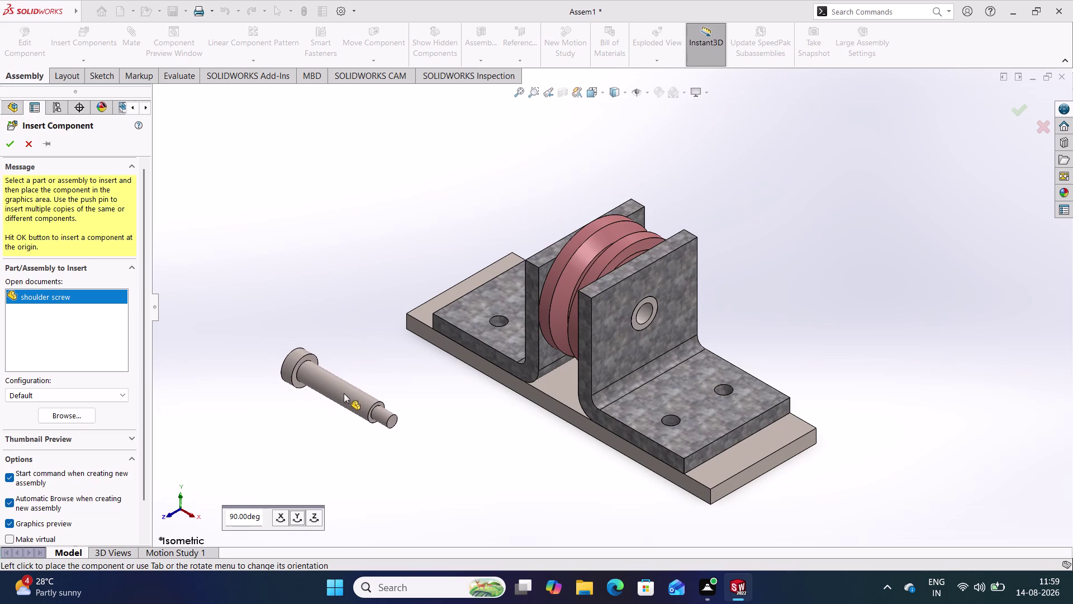
click(344, 393)
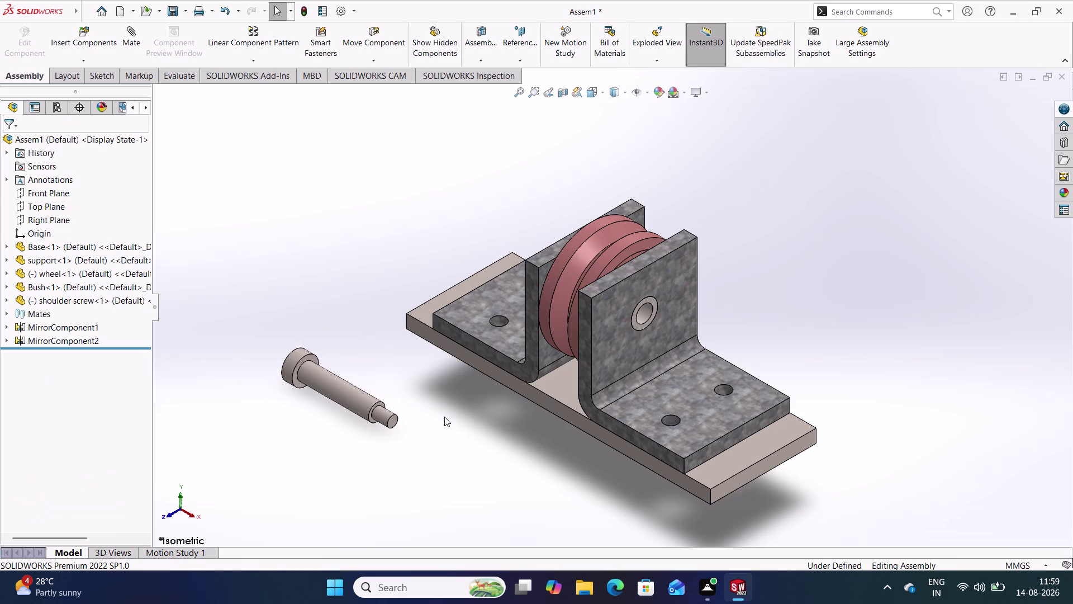
click(137, 45)
click(344, 389)
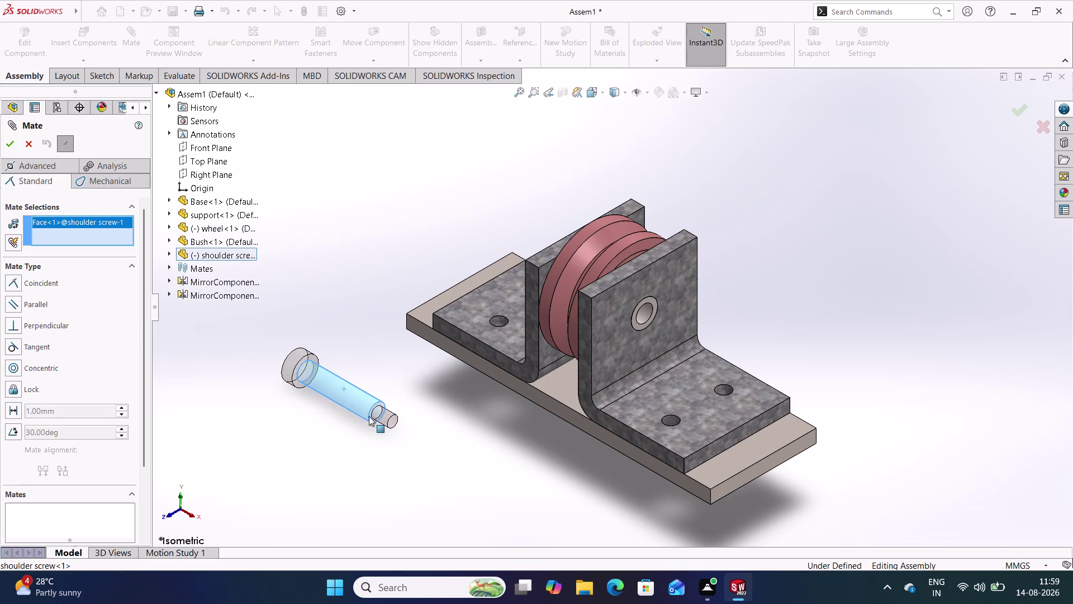
Mate the screw shank concentric with the bush bore and orbit to check the fit.
click(647, 307)
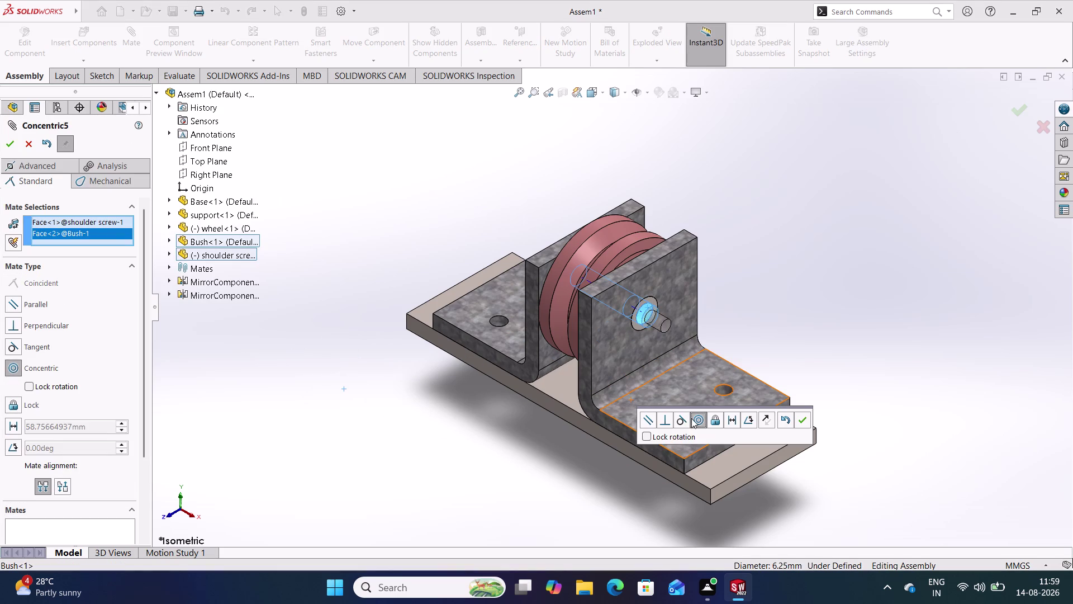
click(801, 418)
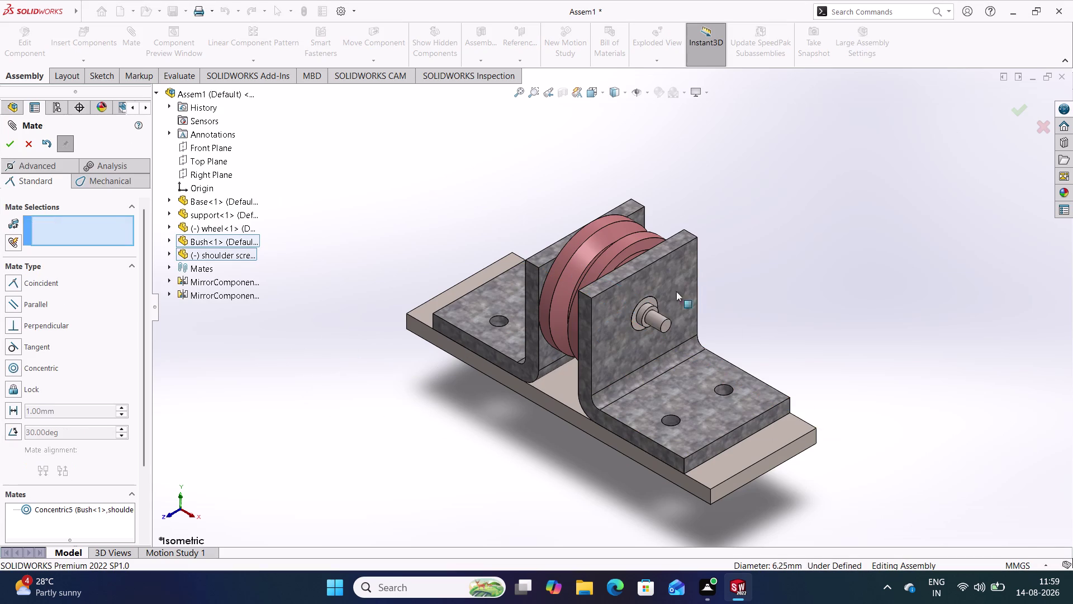
click(545, 209)
middle_drag(544, 209, 624, 259)
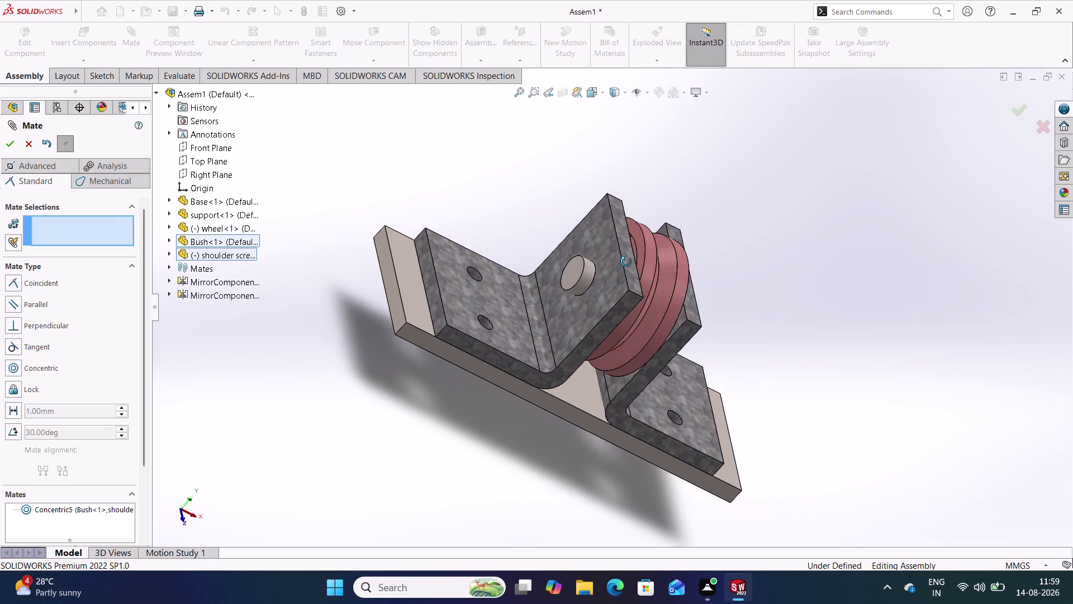
middle_drag(625, 259, 558, 222)
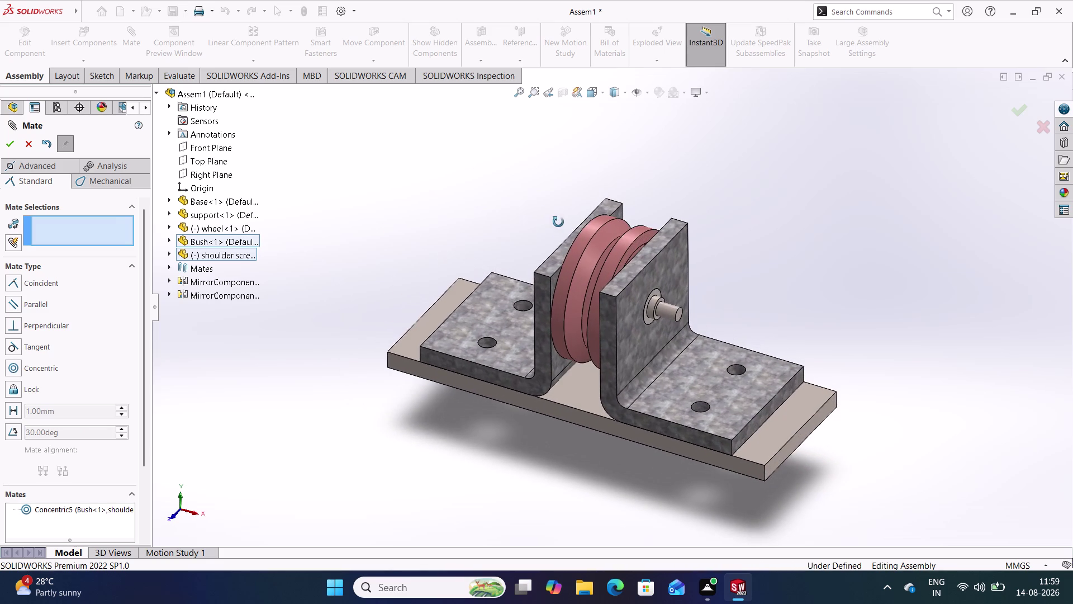
middle_drag(558, 222, 532, 217)
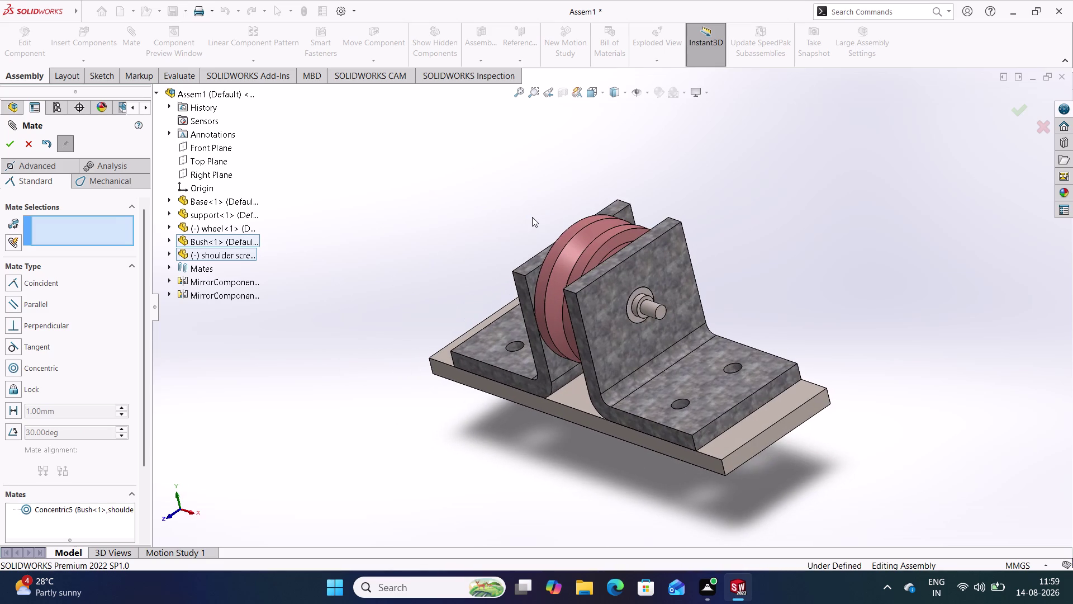
middle_drag(473, 226, 532, 223)
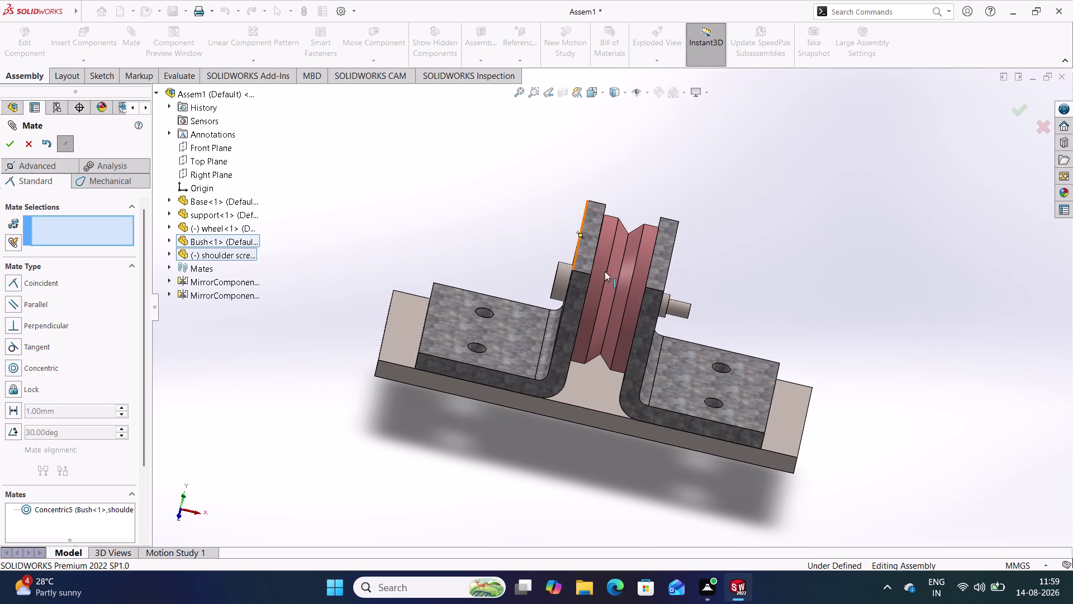
Slide the screw along its axis, inspect its head and position, and close Mate.
click(494, 237)
drag(558, 276, 466, 261)
click(507, 201)
middle_drag(499, 428, 475, 418)
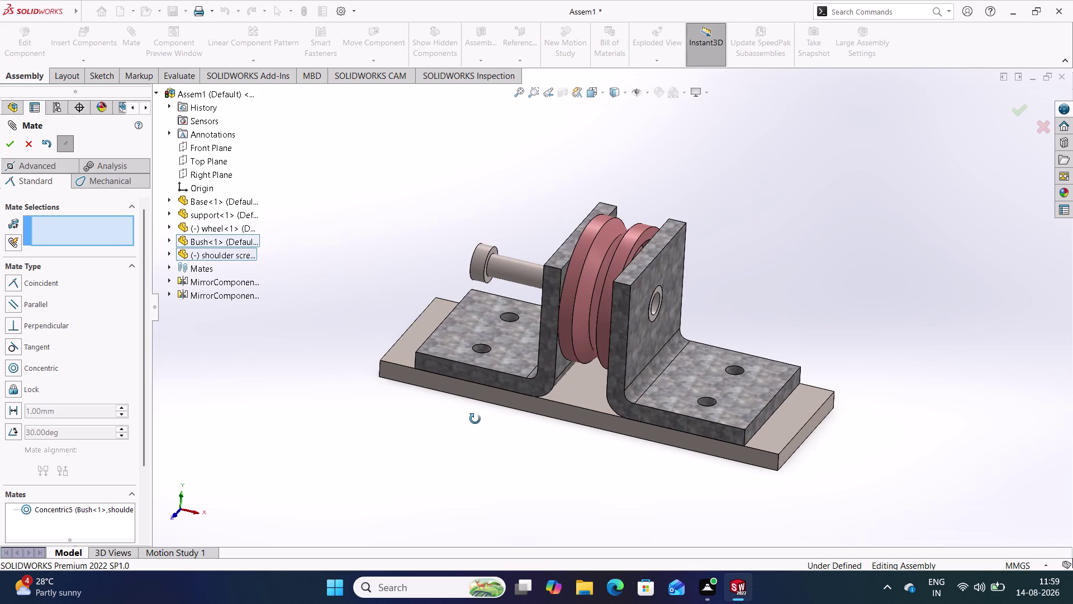
middle_drag(475, 418, 473, 418)
middle_drag(424, 429, 456, 419)
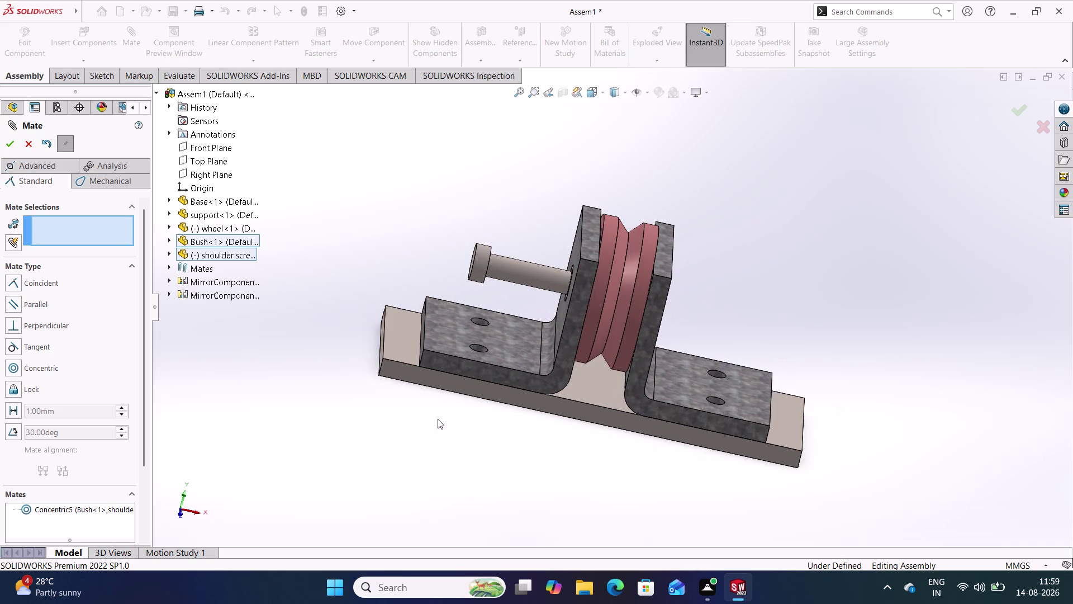
click(31, 144)
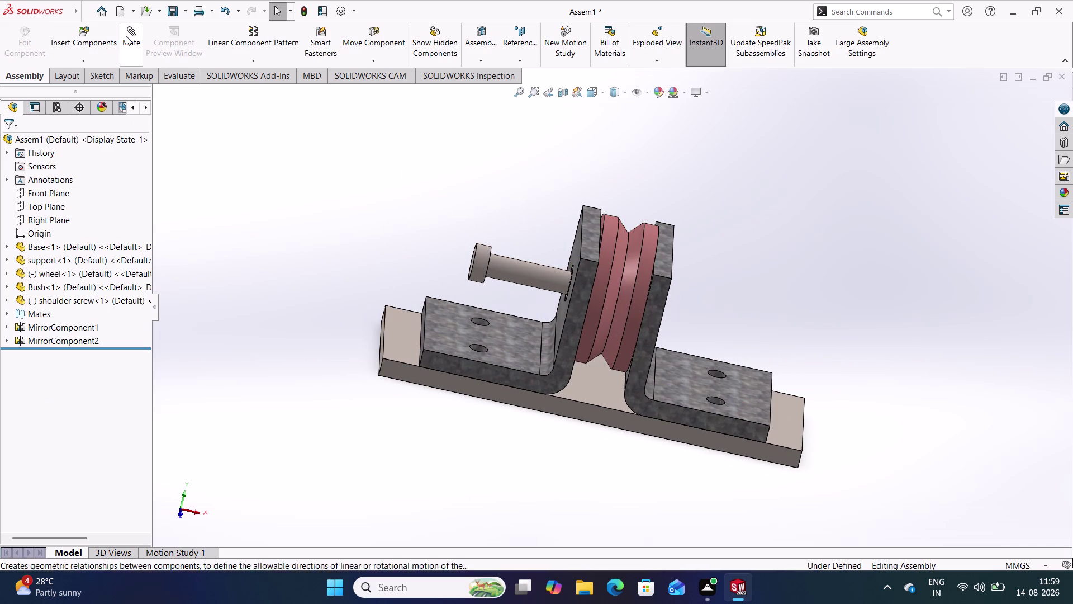
Insert the Washer part, turned on edge with the 90° buttons, beside the bracket.
click(89, 42)
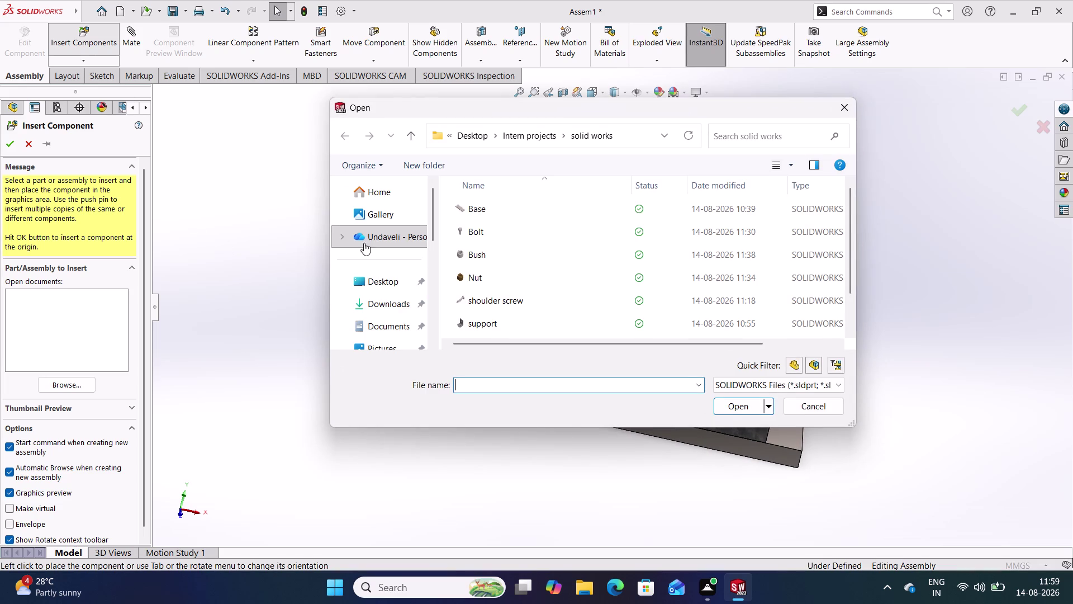
scroll(down, 3)
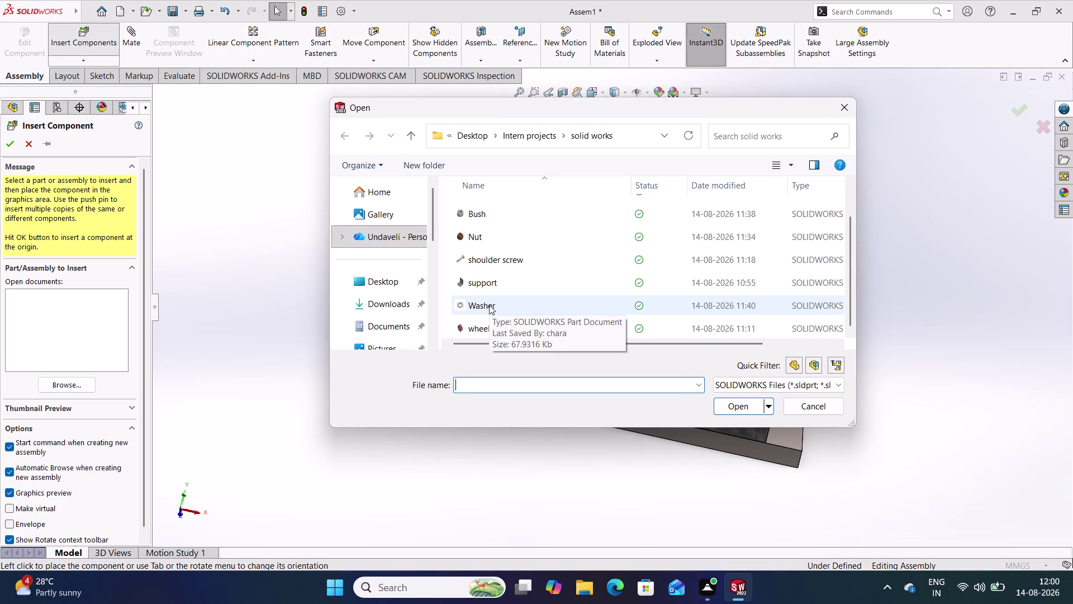
click(489, 305)
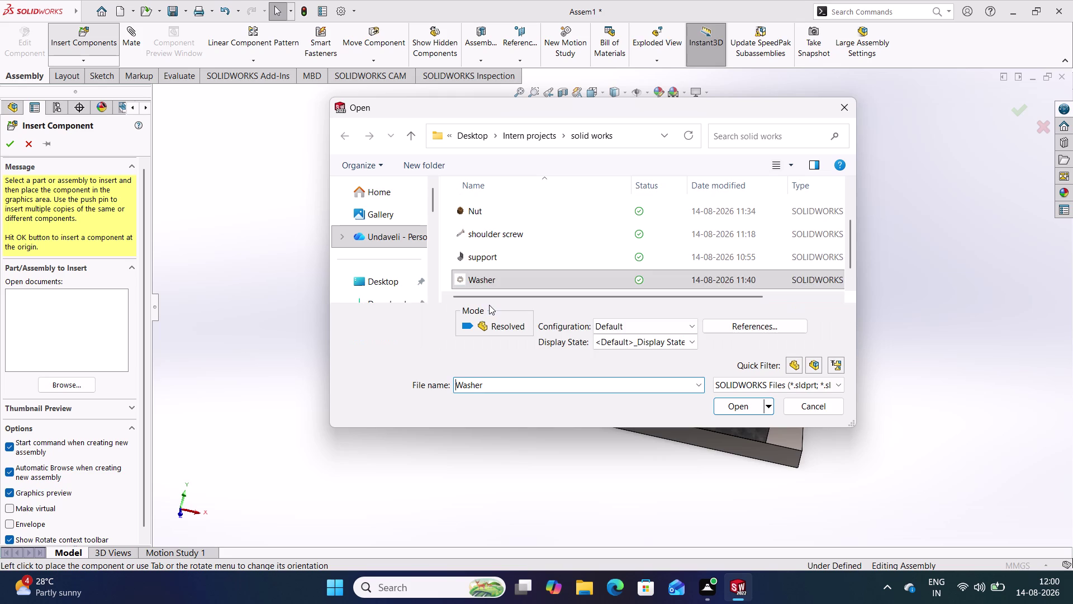
click(725, 405)
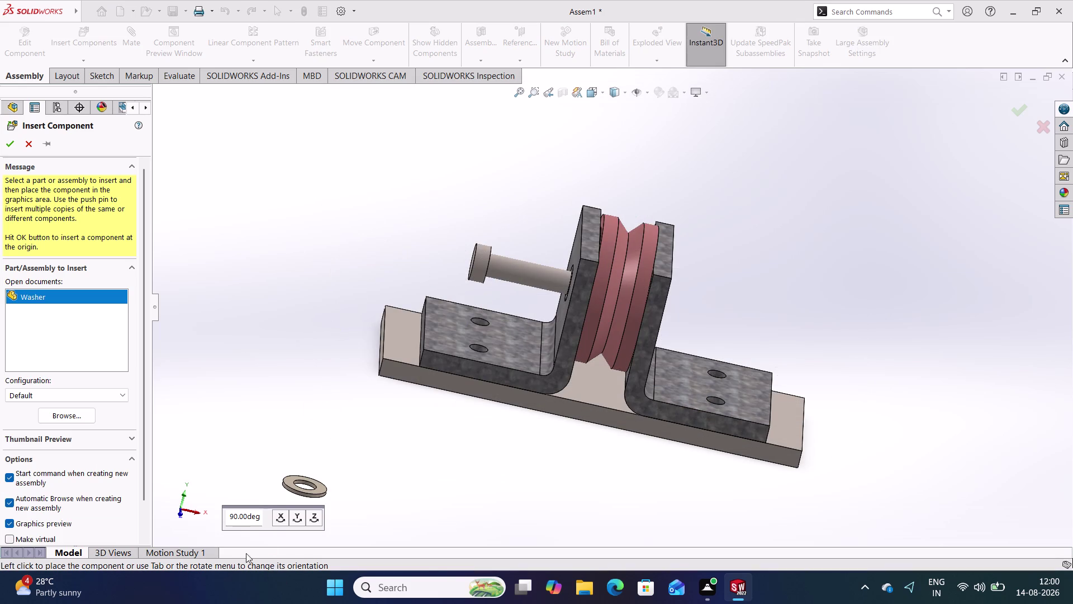
key(ctrl+7)
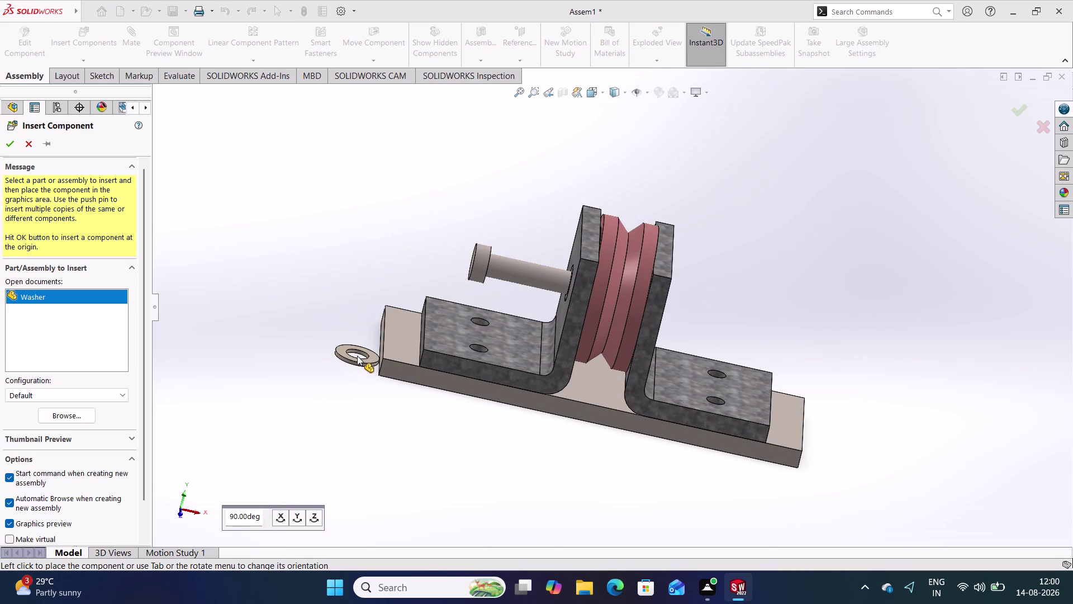
click(296, 511)
click(311, 519)
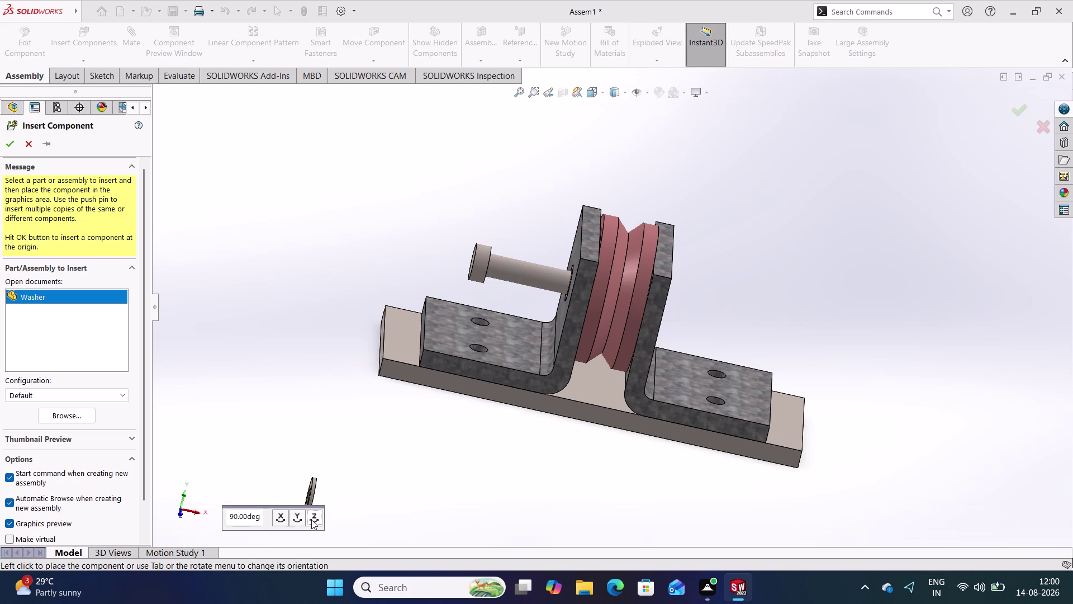
click(313, 428)
click(396, 448)
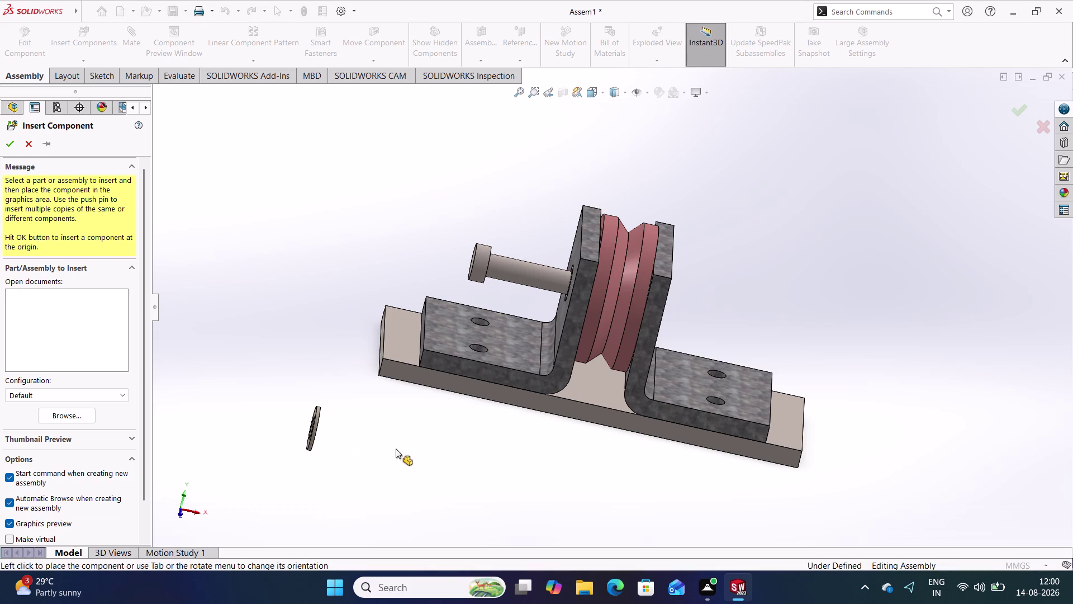
key(ctrl+7)
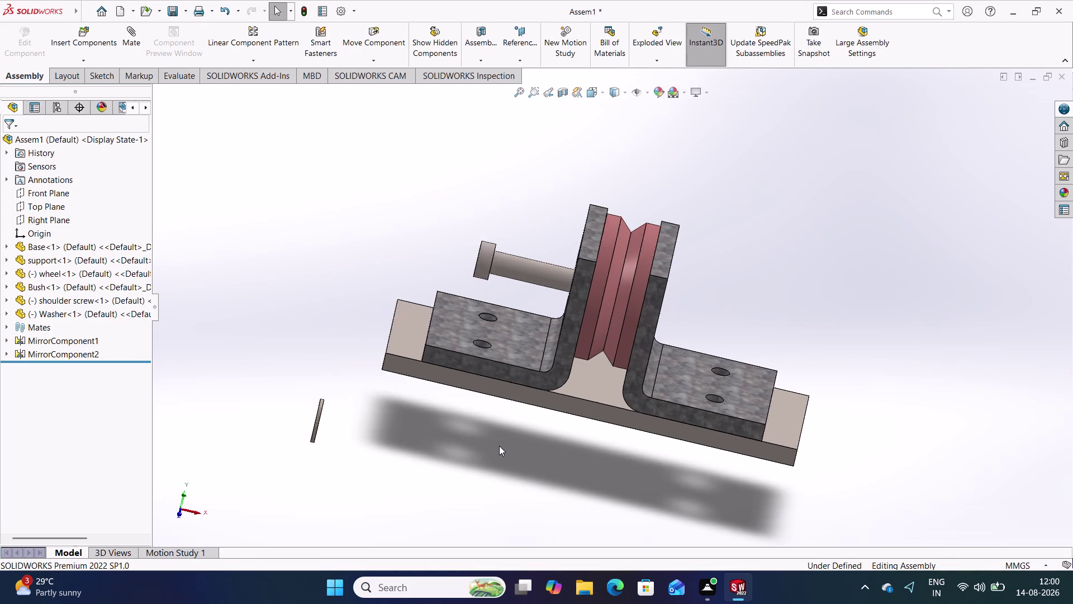
click(482, 438)
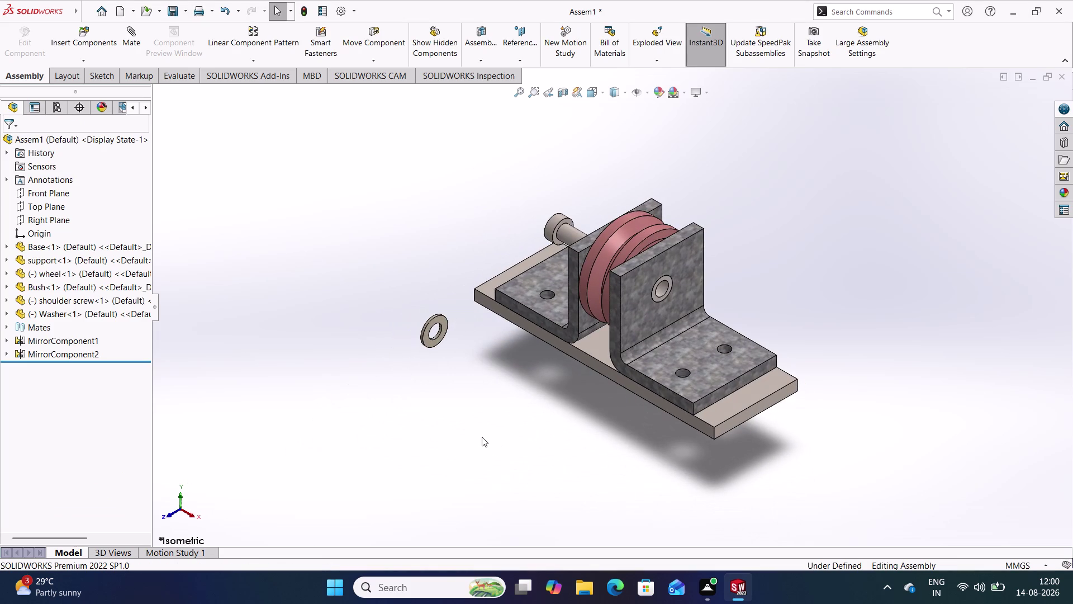
Mate the washer's inner hole face concentric with the shoulder screw's shank.
click(136, 46)
scroll(down, 3)
scroll(up, 3)
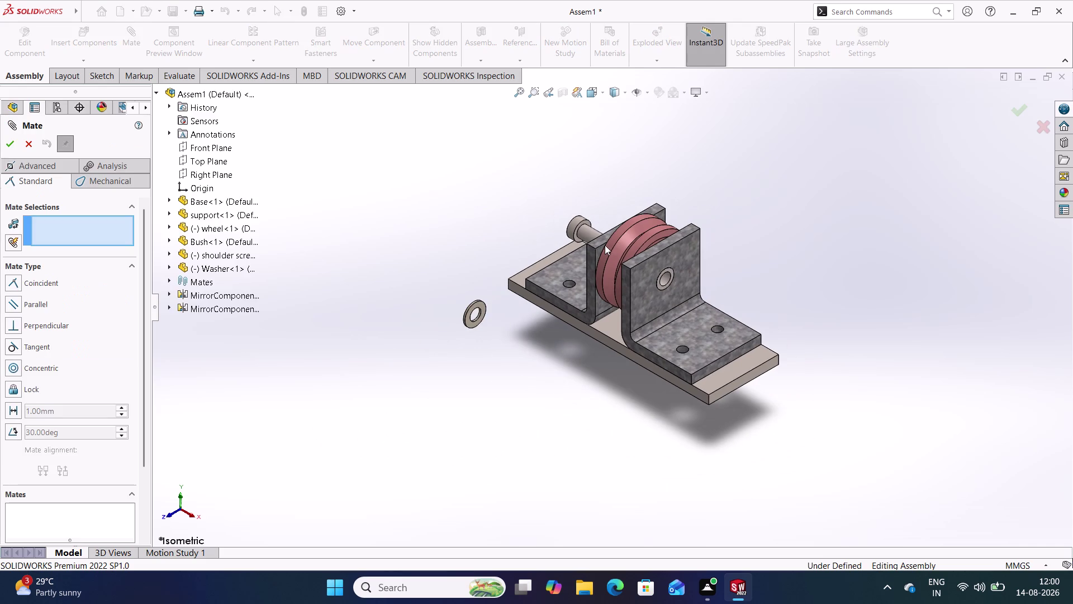
scroll(down, 3)
scroll(down, 3)
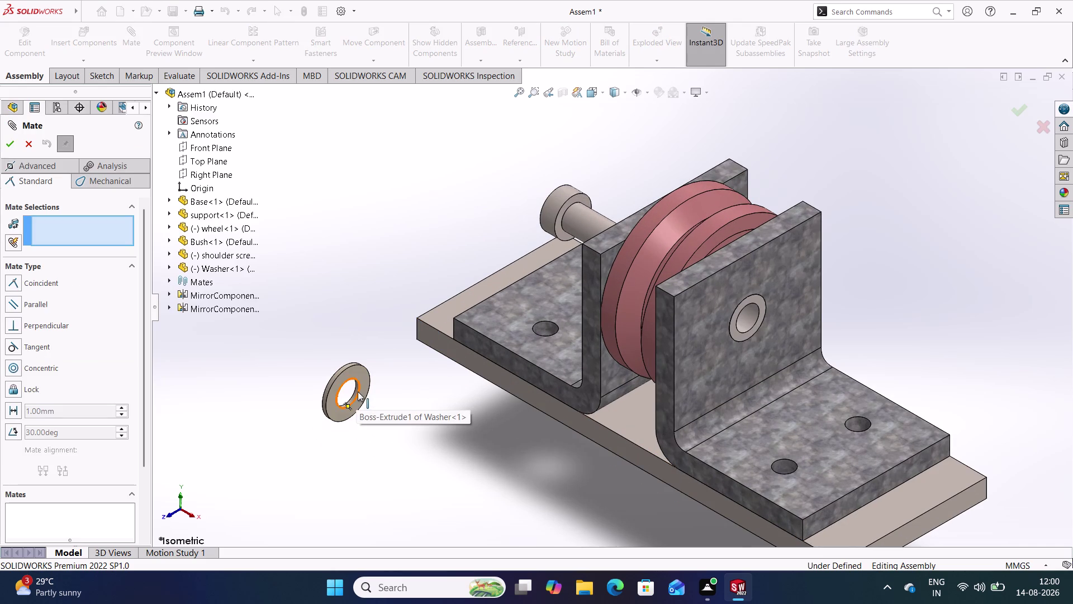
scroll(down, 3)
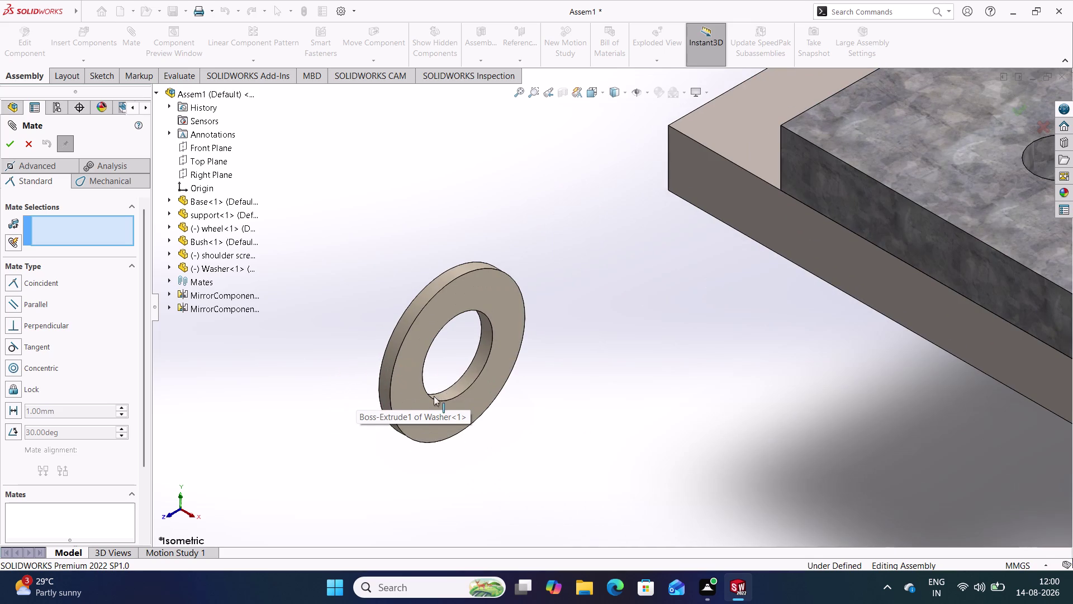
click(460, 390)
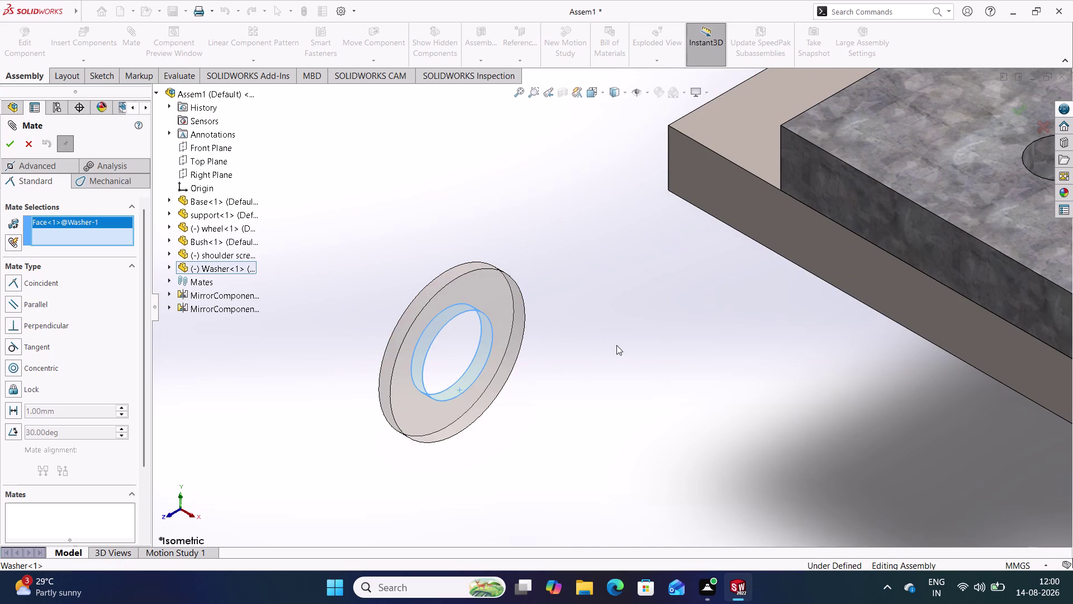
scroll(up, 3)
scroll(up, 3)
click(850, 119)
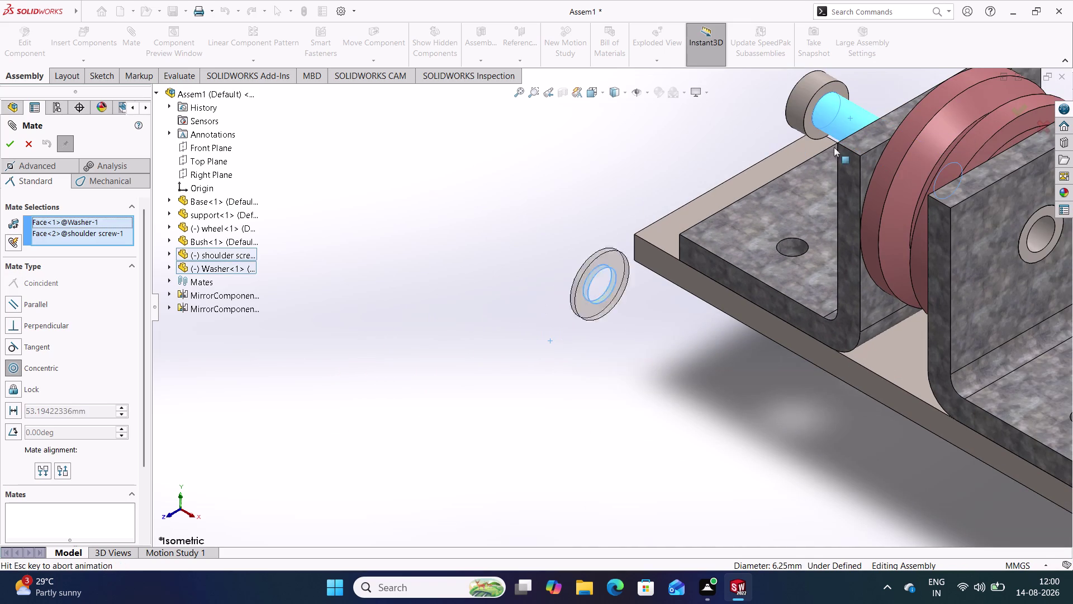
click(978, 177)
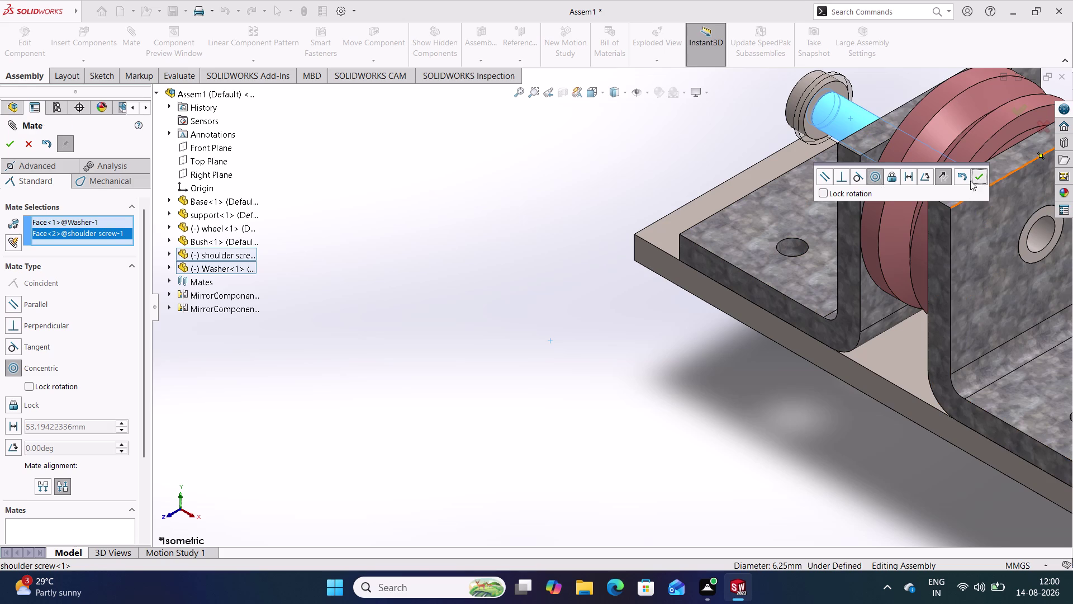
middle_drag(670, 162, 665, 222)
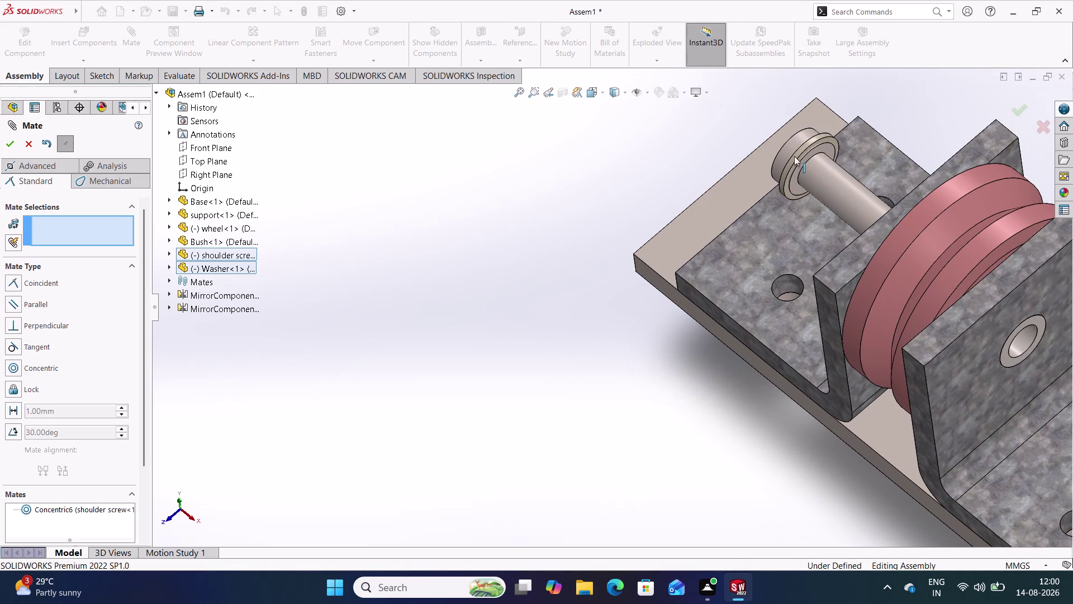
Slide the washer along the shoulder screw toward the screw head.
drag(808, 144, 834, 184)
middle_drag(659, 343, 690, 257)
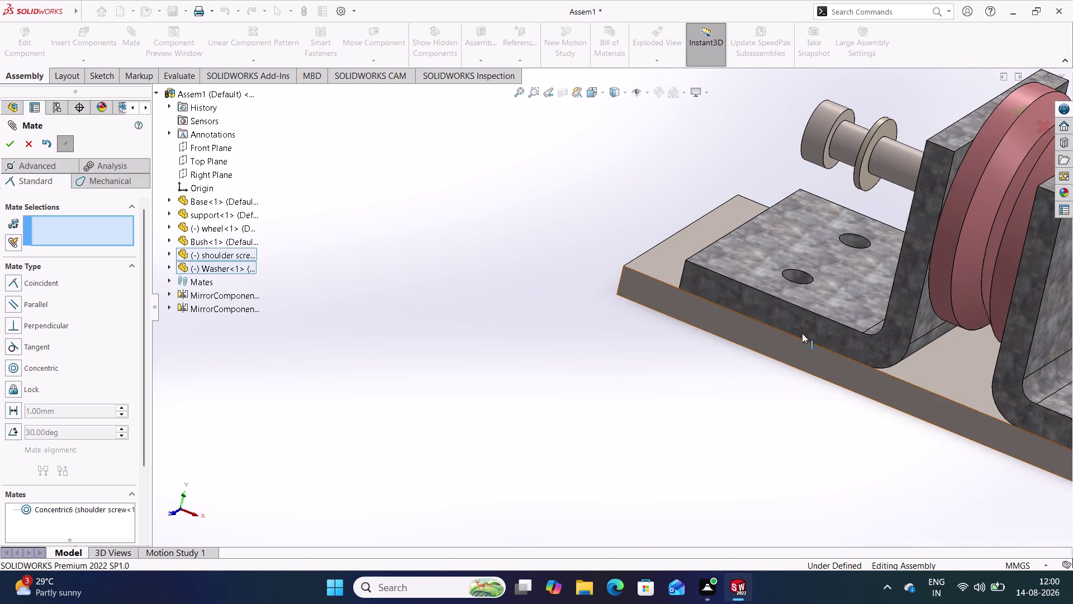
scroll(up, 3)
scroll(down, 3)
middle_drag(443, 229, 443, 228)
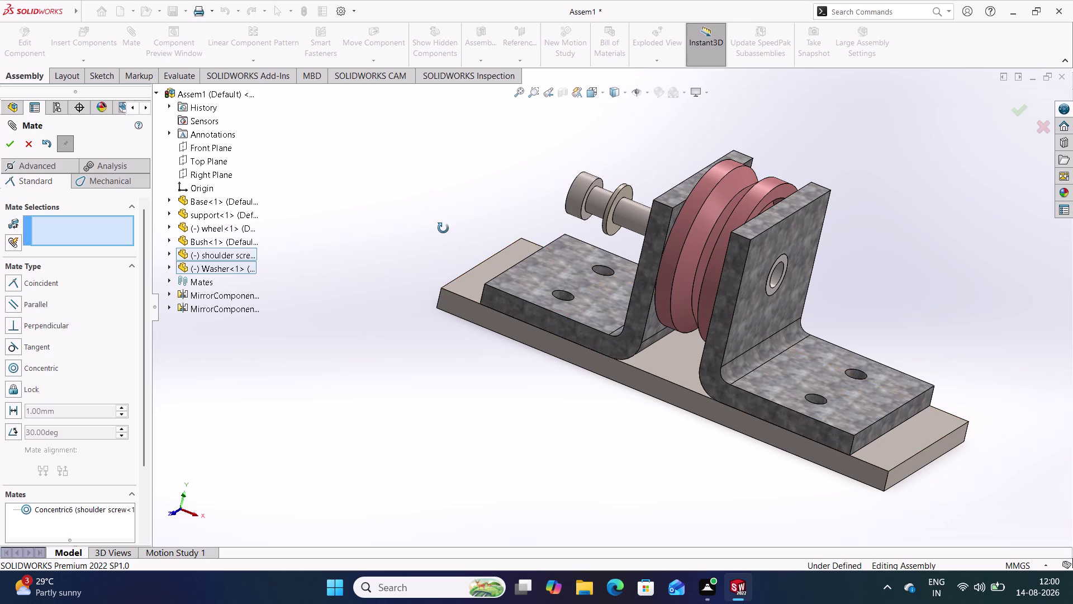
middle_drag(443, 228, 446, 251)
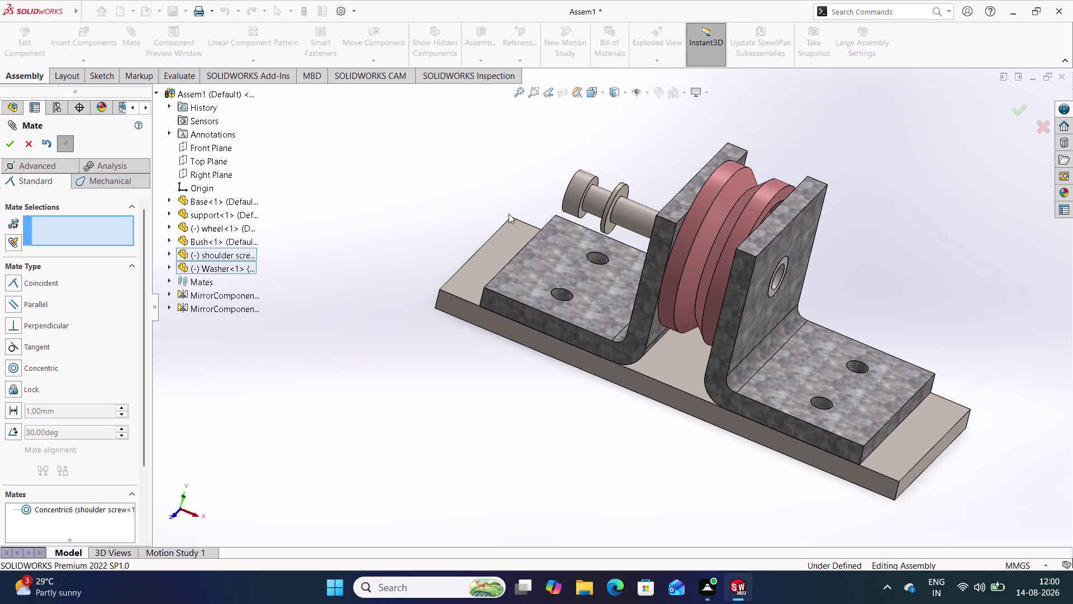
drag(611, 200, 649, 219)
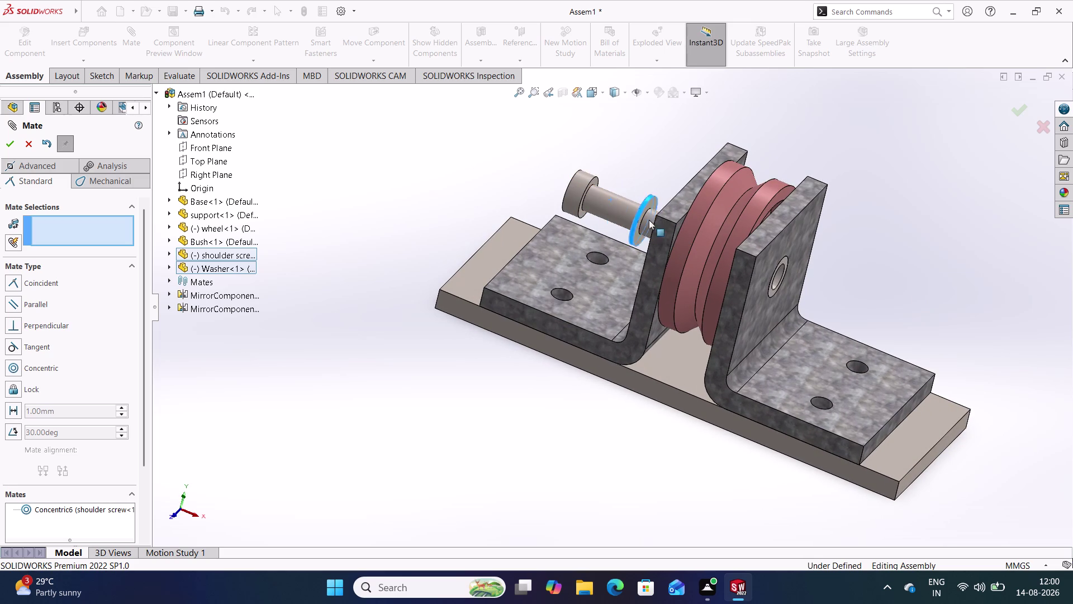
drag(649, 220, 666, 230)
middle_drag(410, 176, 423, 228)
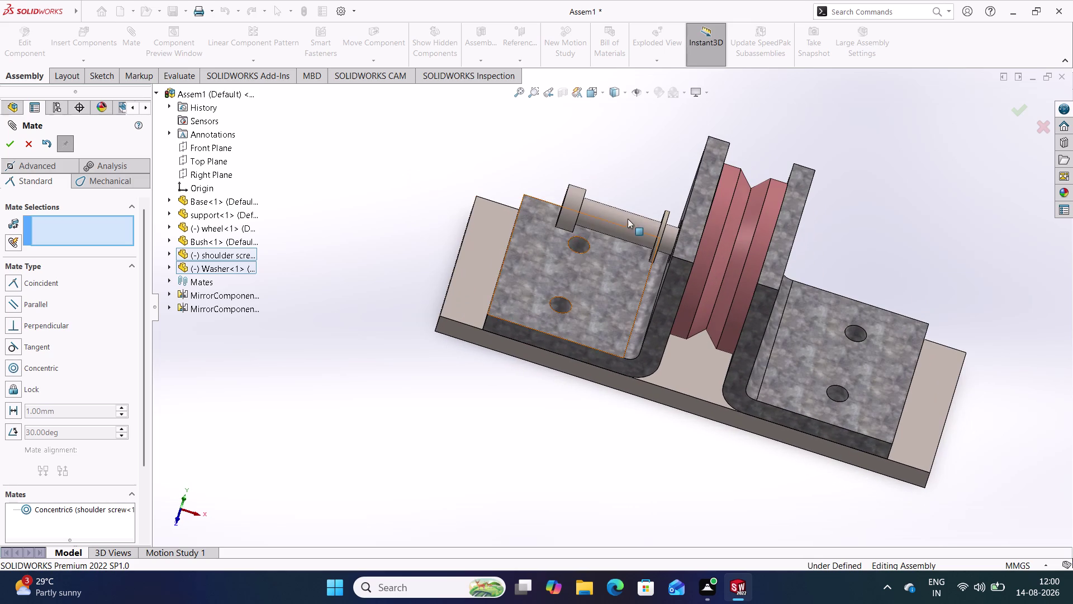
drag(665, 216, 682, 225)
drag(576, 200, 649, 226)
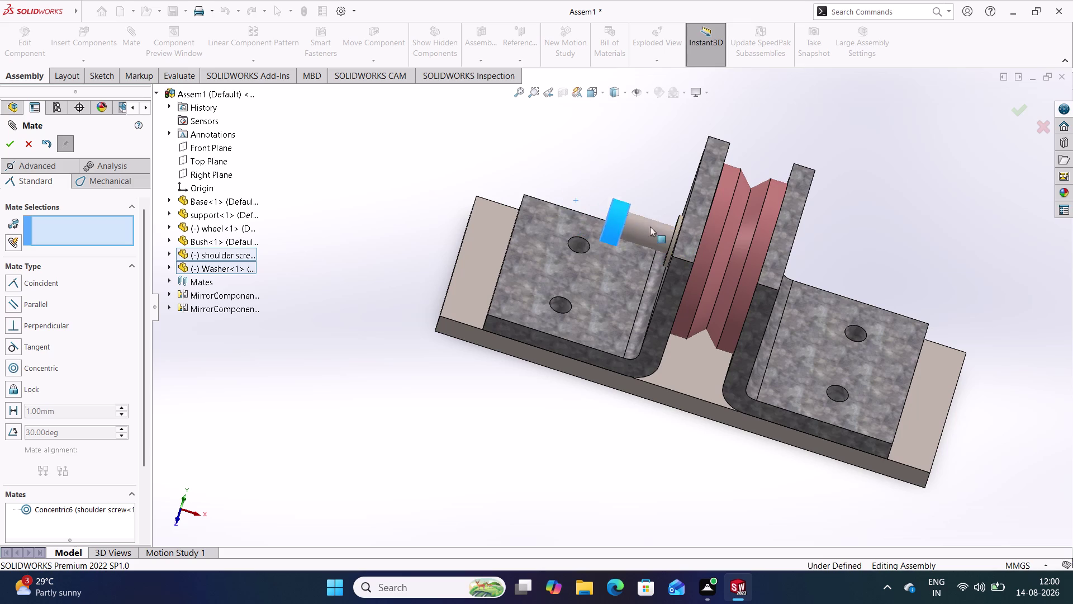
drag(648, 227, 679, 241)
Move the washer along the screw to sit just outside the left L-bracket.
middle_drag(889, 271, 889, 270)
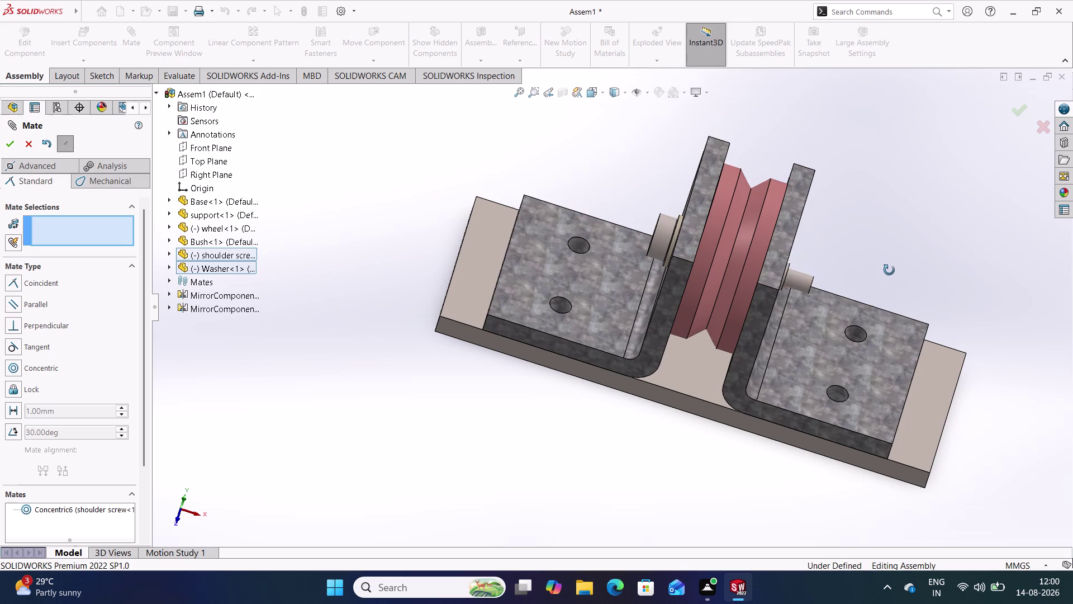
middle_drag(889, 270, 880, 245)
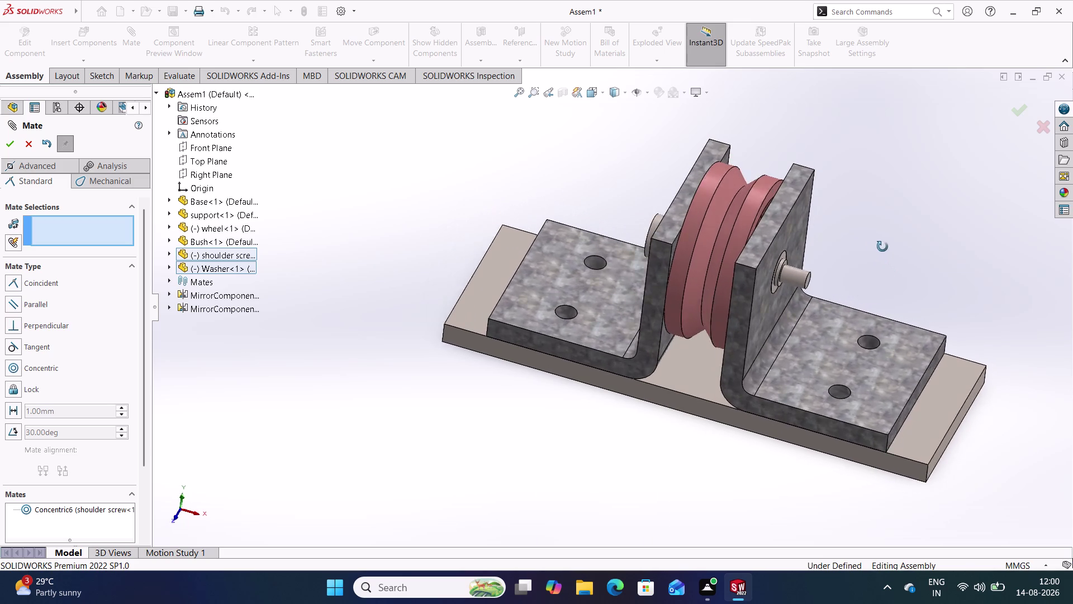
middle_drag(880, 246, 913, 269)
drag(676, 240, 665, 243)
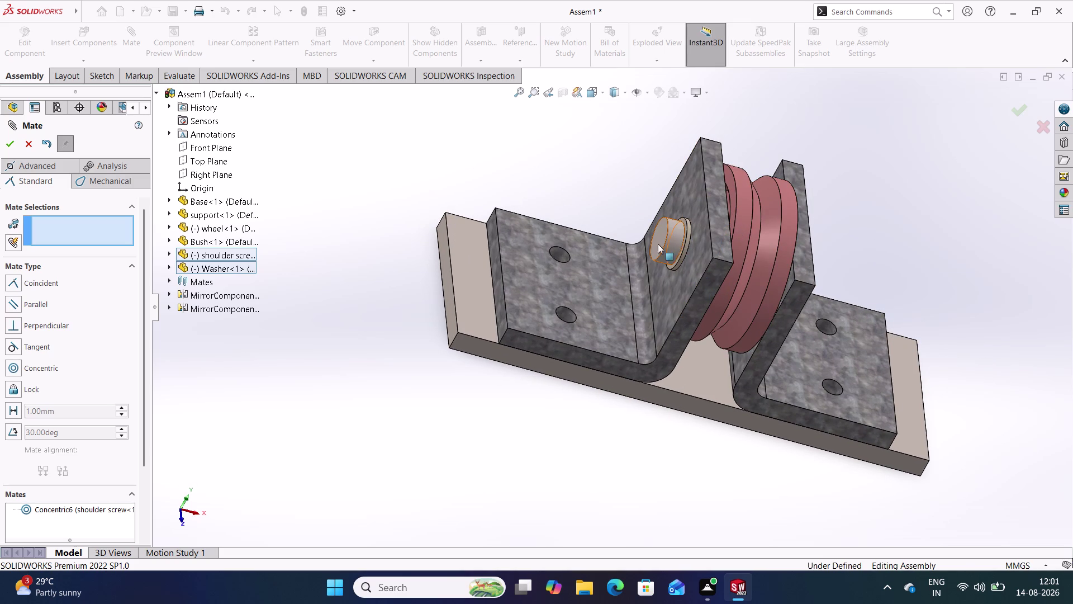
drag(665, 243, 568, 238)
drag(690, 236, 669, 236)
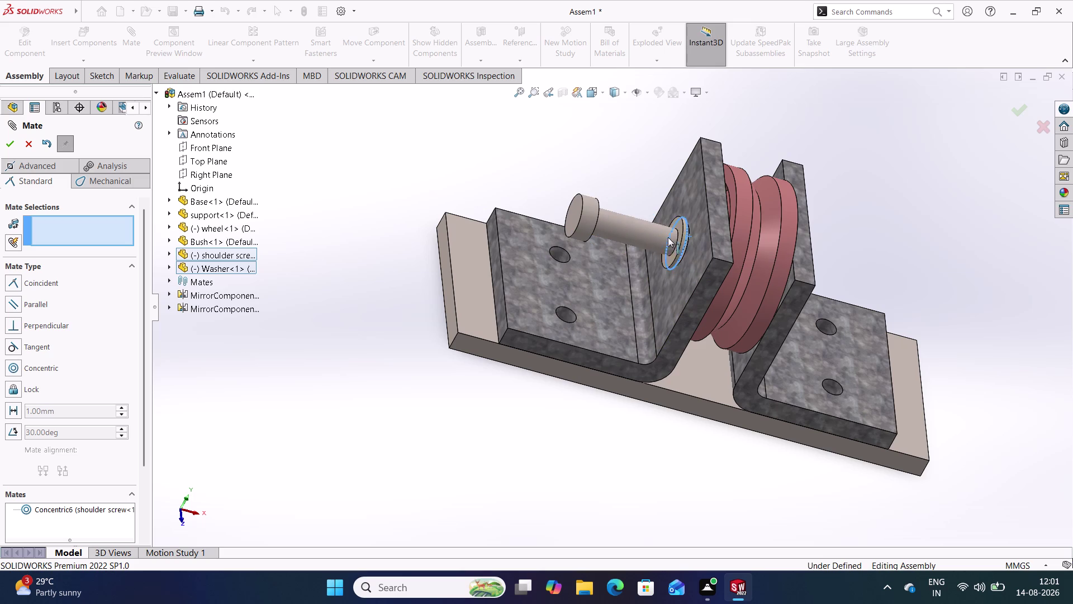
drag(669, 237, 629, 236)
Select the left L-bracket's outer face for the next mate.
click(619, 170)
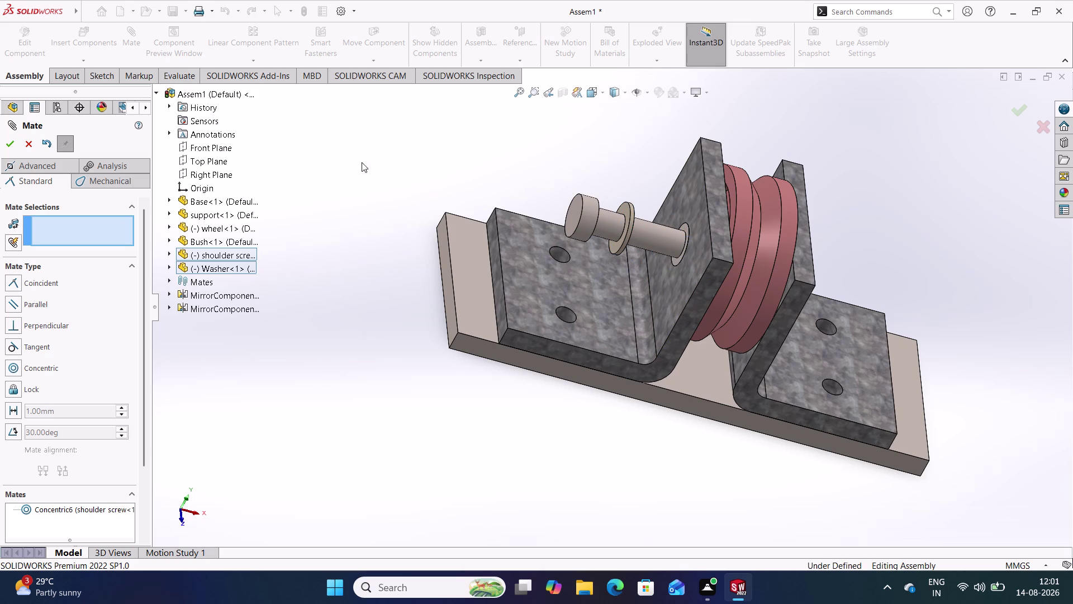
click(691, 192)
middle_drag(618, 166, 551, 174)
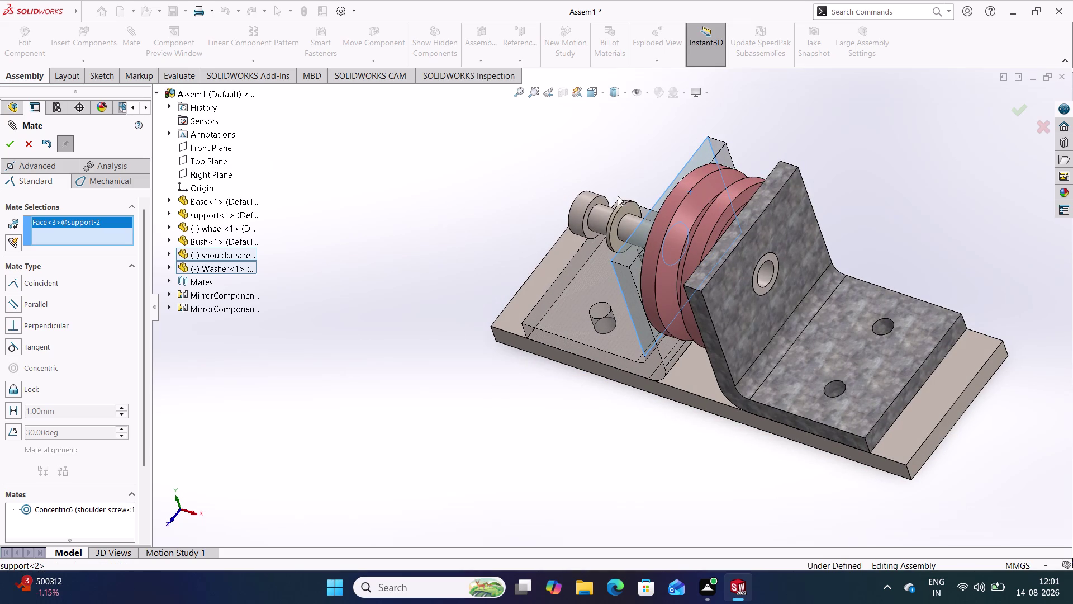
Mate the washer face coincident with the left bracket's outer face.
click(629, 208)
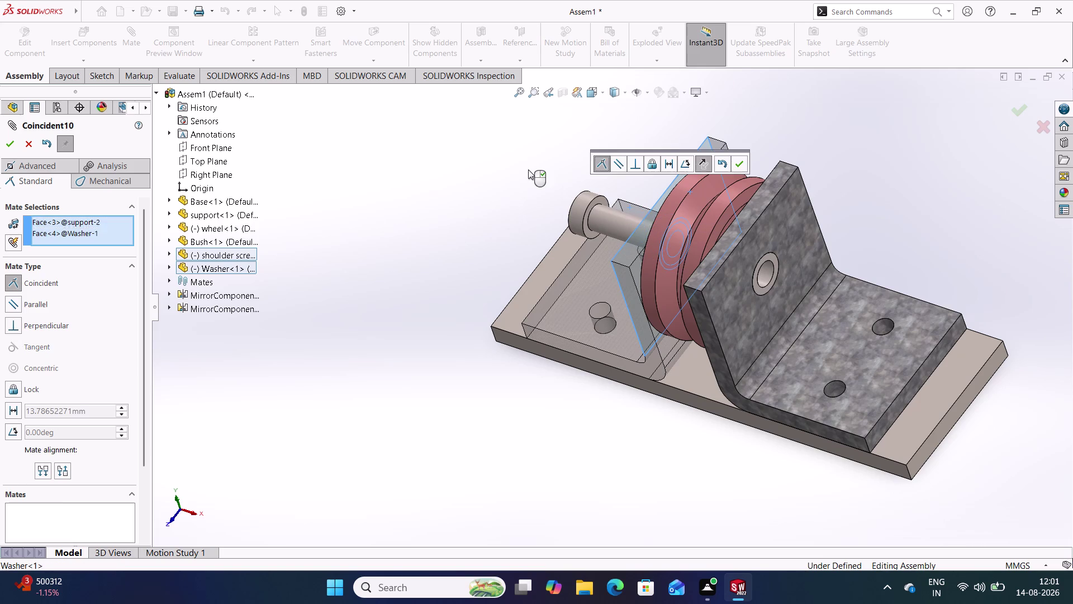
middle_drag(519, 171, 561, 178)
click(741, 165)
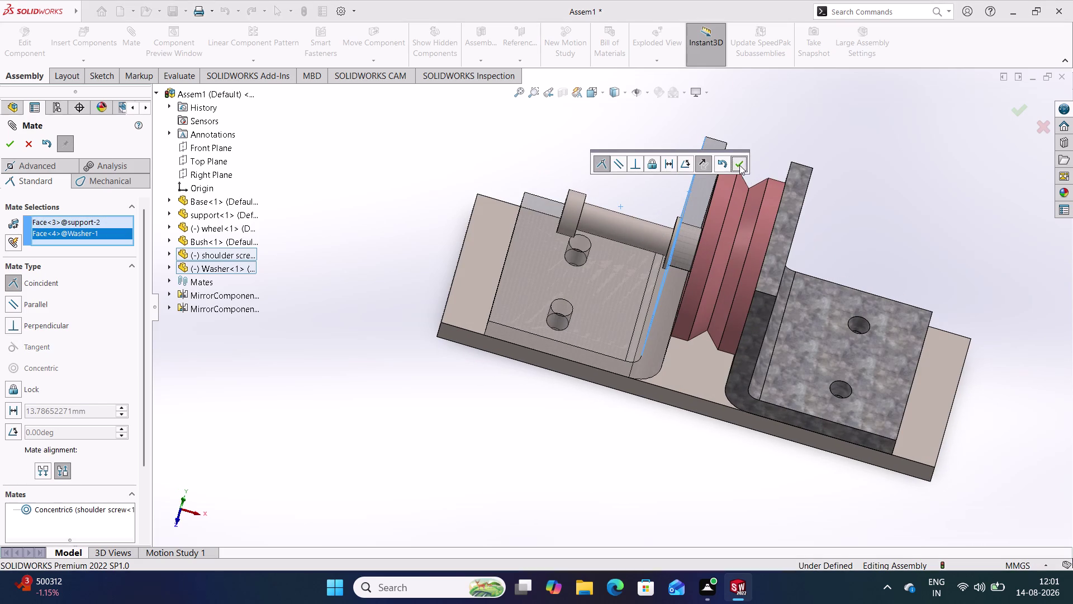
middle_drag(598, 171, 566, 167)
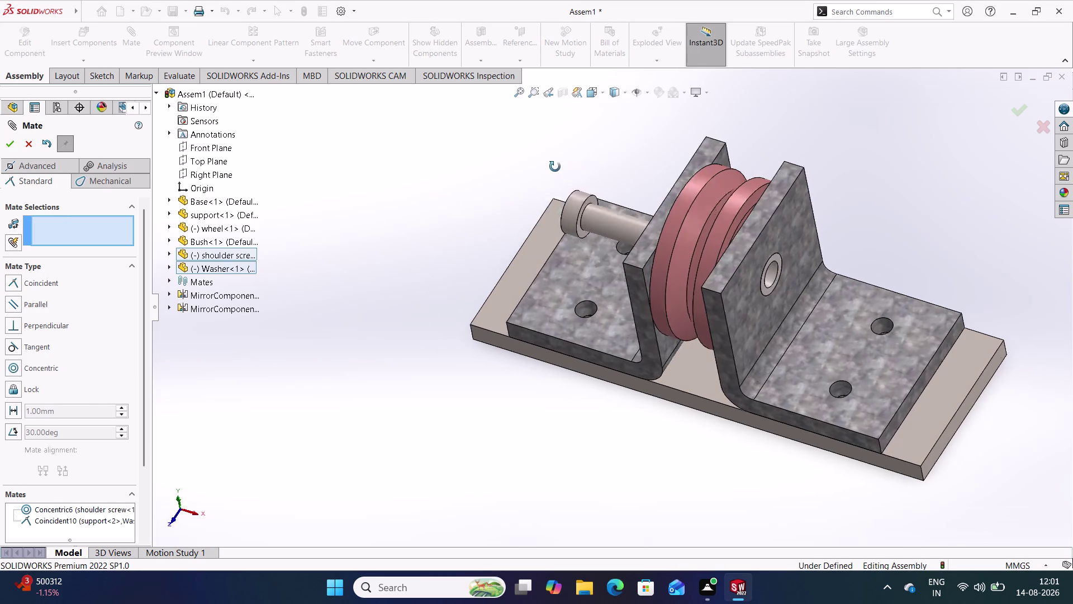
middle_drag(567, 167, 553, 167)
Mate the shoulder screw's face coincident with the bracket face.
click(604, 197)
middle_drag(532, 173, 542, 175)
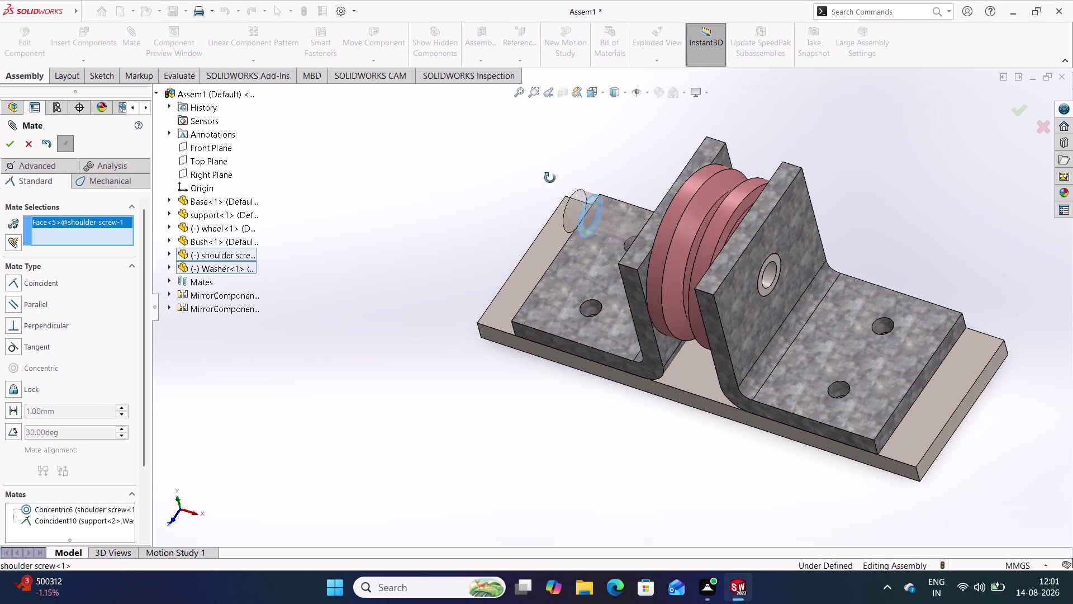
middle_drag(542, 176, 622, 194)
click(708, 192)
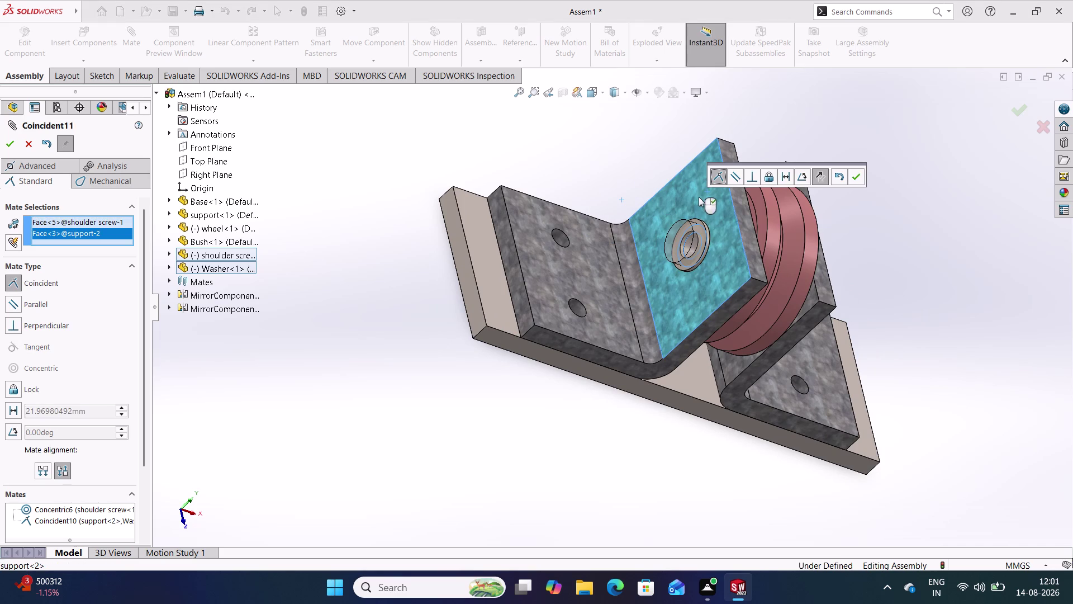
click(852, 178)
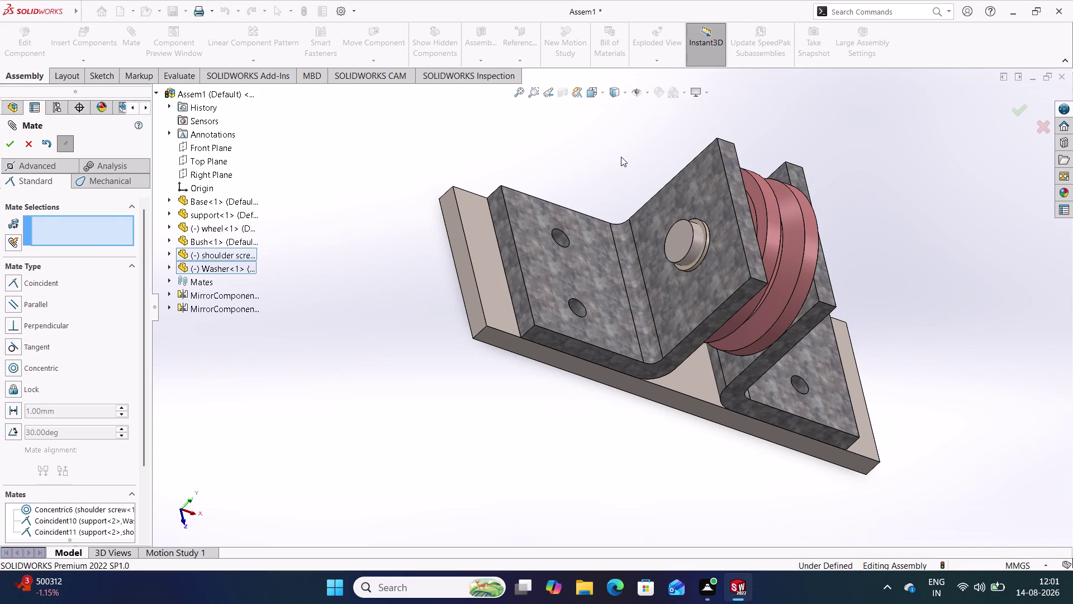
click(621, 156)
View the assembly from above and expand the shoulder screw to show its planes and Revolve1.
middle_drag(621, 157, 573, 159)
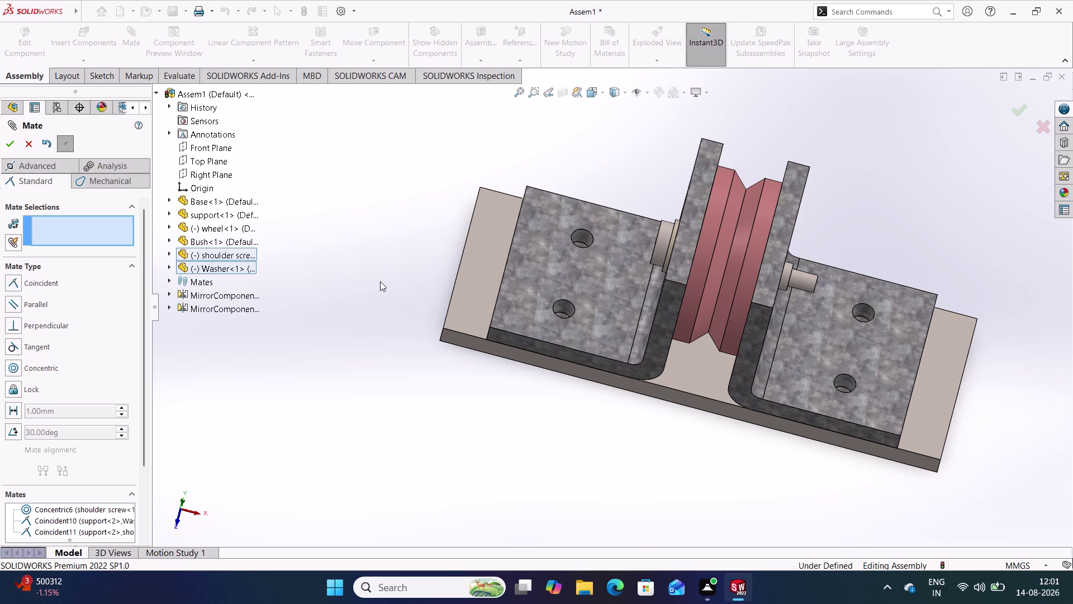
click(170, 253)
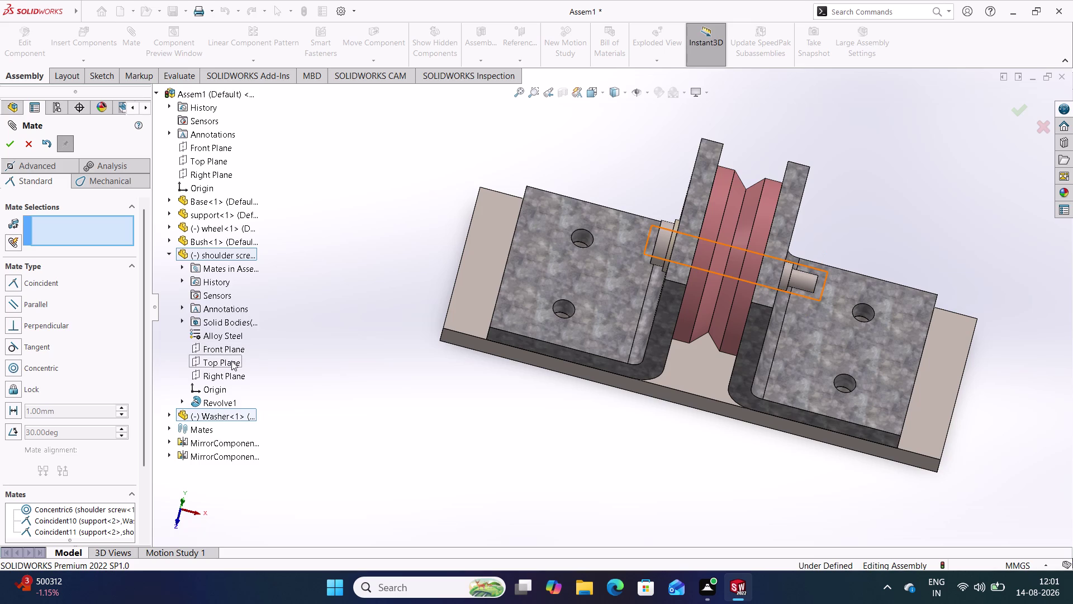
Mate the shoulder screw's Top Plane coincident with the assembly Front Plane, then collapse the screw node.
click(232, 360)
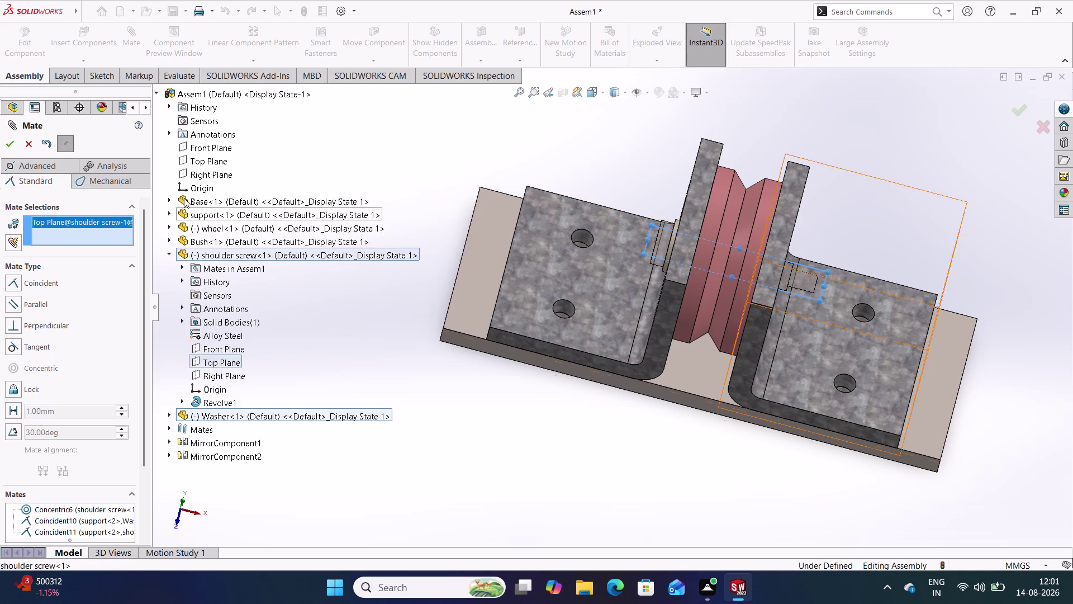
click(198, 147)
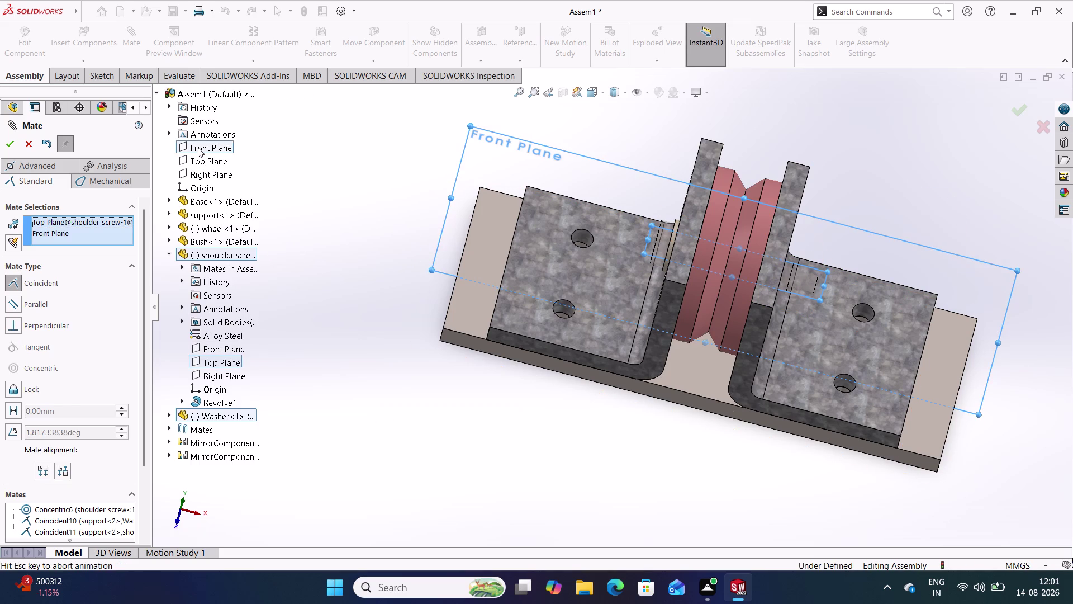
click(183, 130)
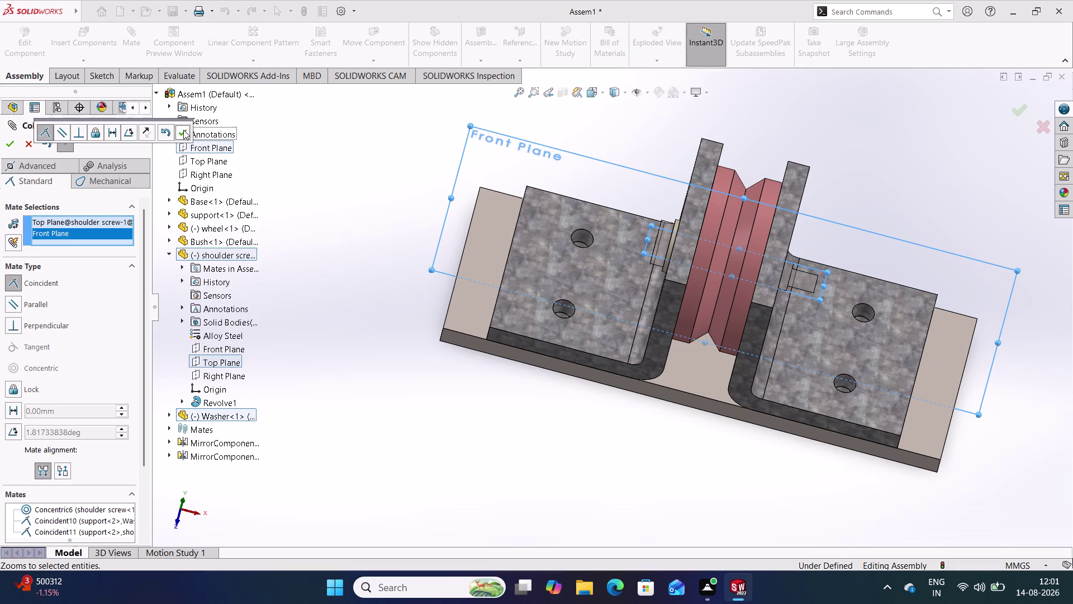
click(181, 133)
click(287, 173)
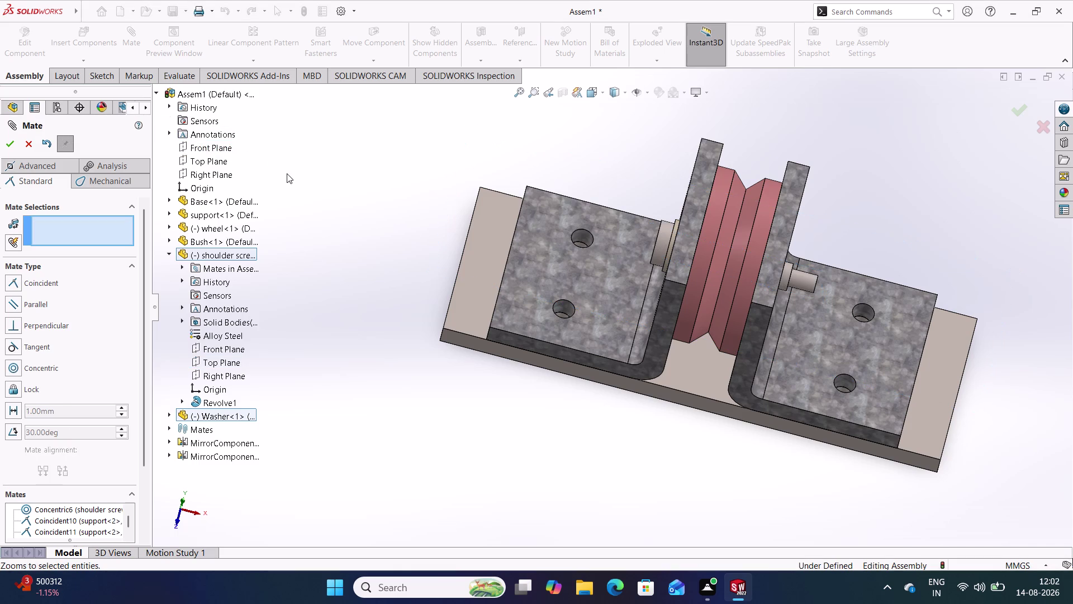
click(170, 252)
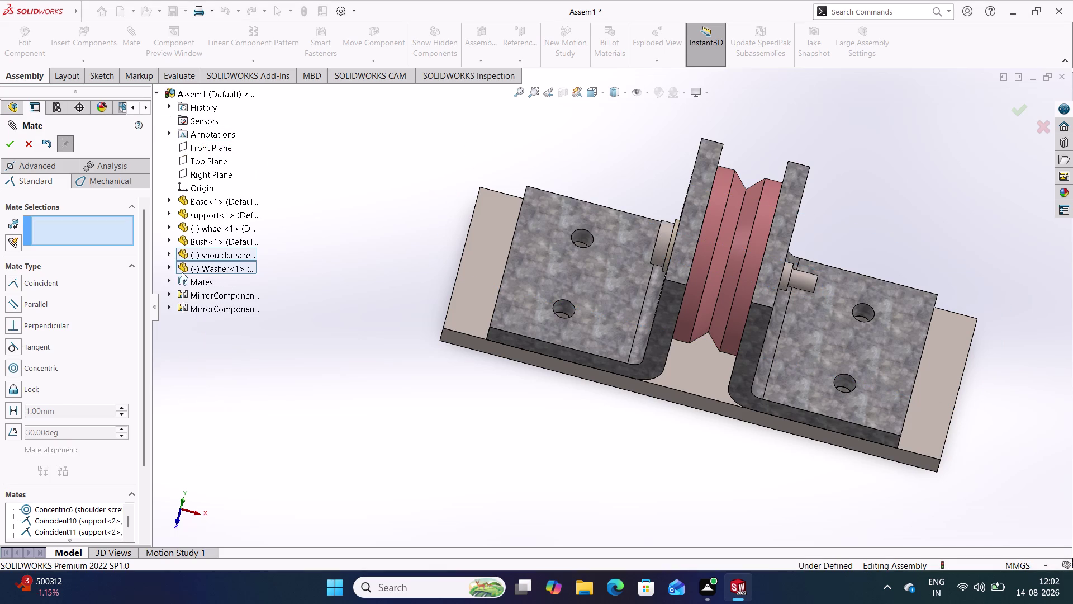
click(169, 268)
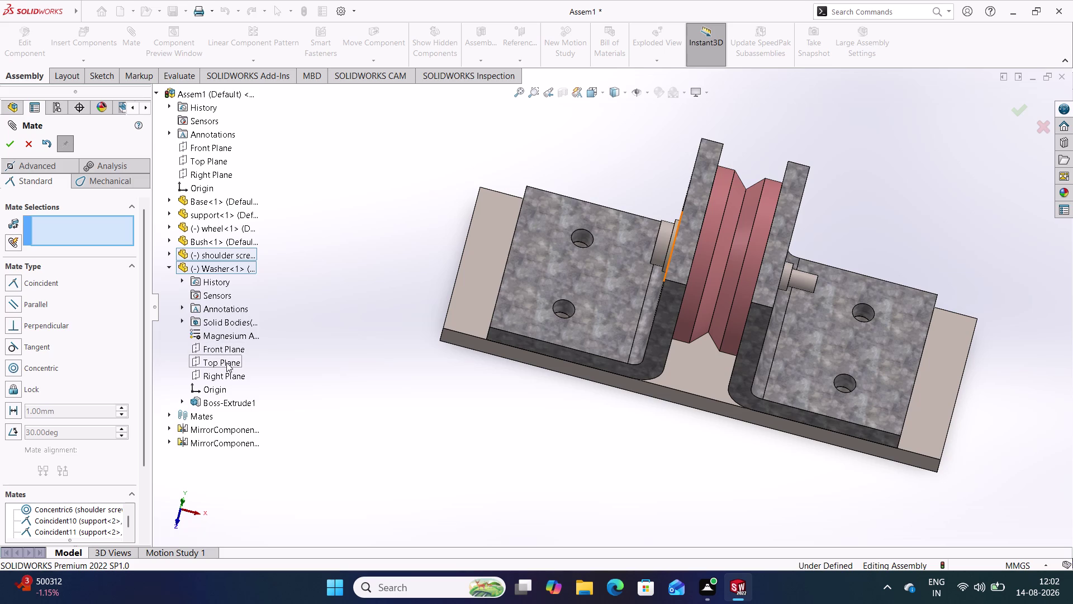
Orbit the assembly to inspect the screw end and the new mates.
middle_drag(357, 370, 287, 286)
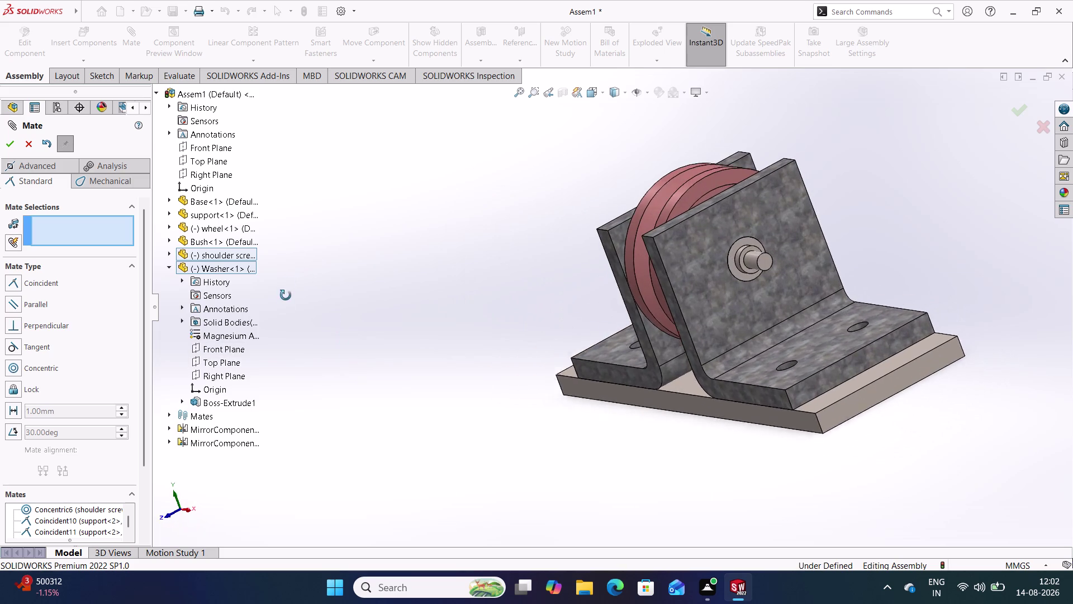
middle_drag(287, 286, 286, 302)
middle_drag(380, 288, 436, 285)
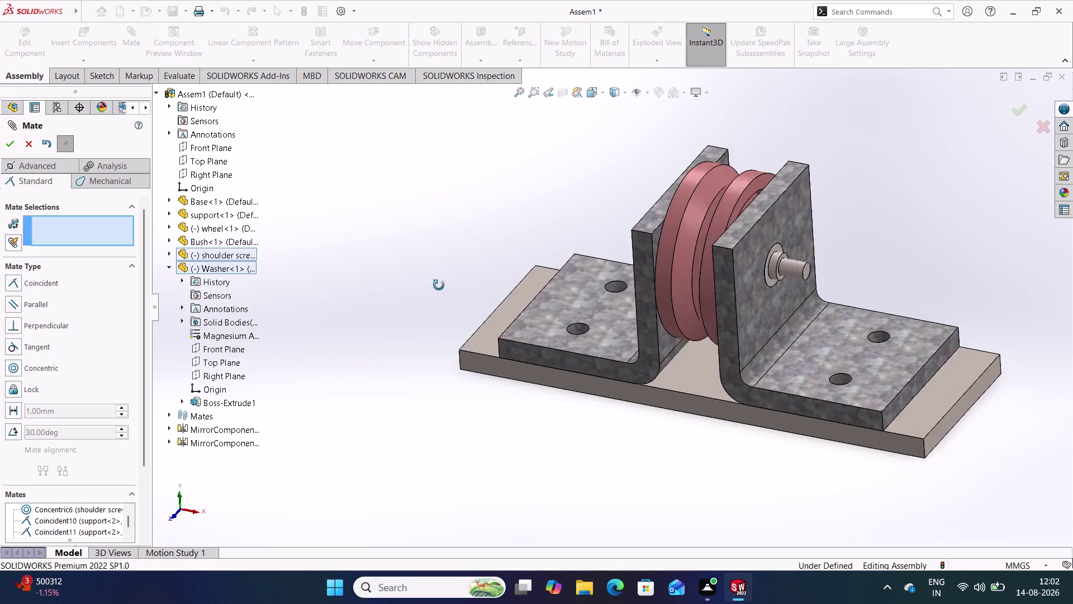
middle_drag(436, 285, 470, 307)
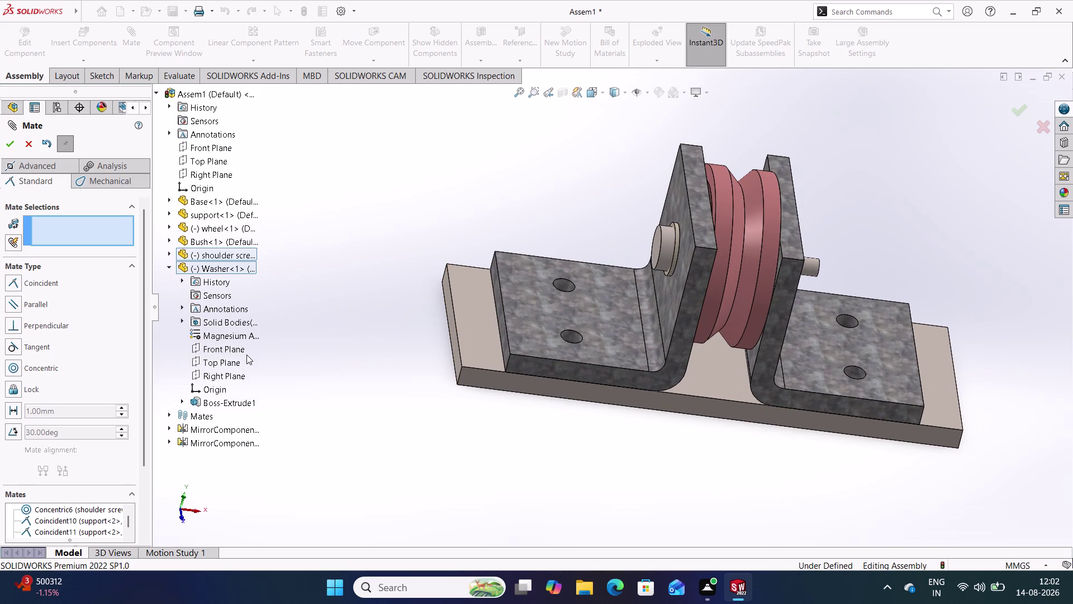